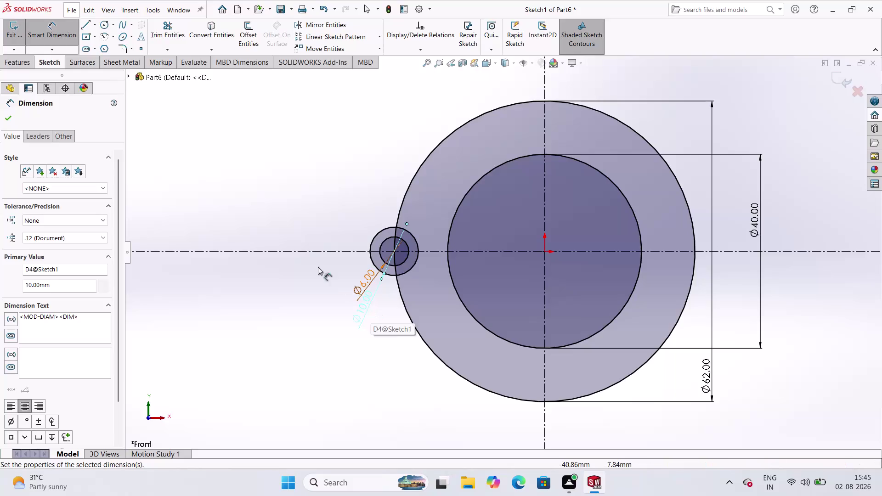
Close the Ø10 dimension and select the Ø10 and Ø6 circles for a sketch pattern.
click(6, 119)
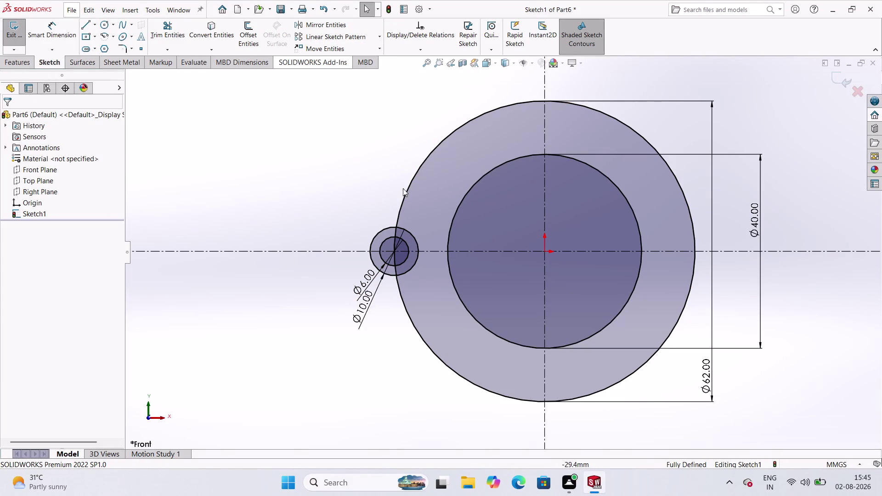
click(382, 230)
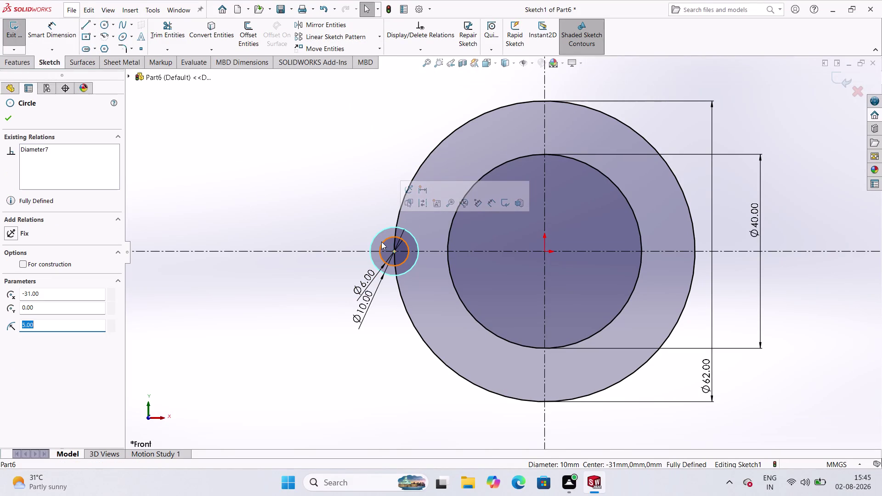
click(381, 242)
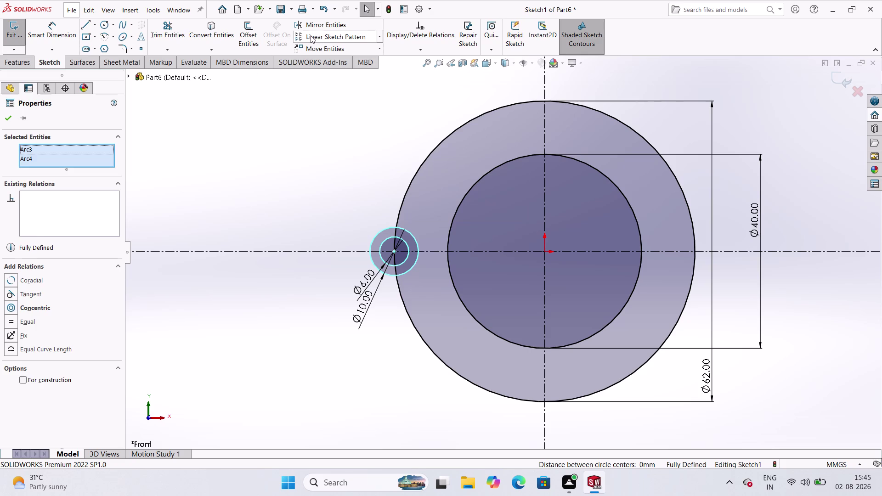
click(318, 34)
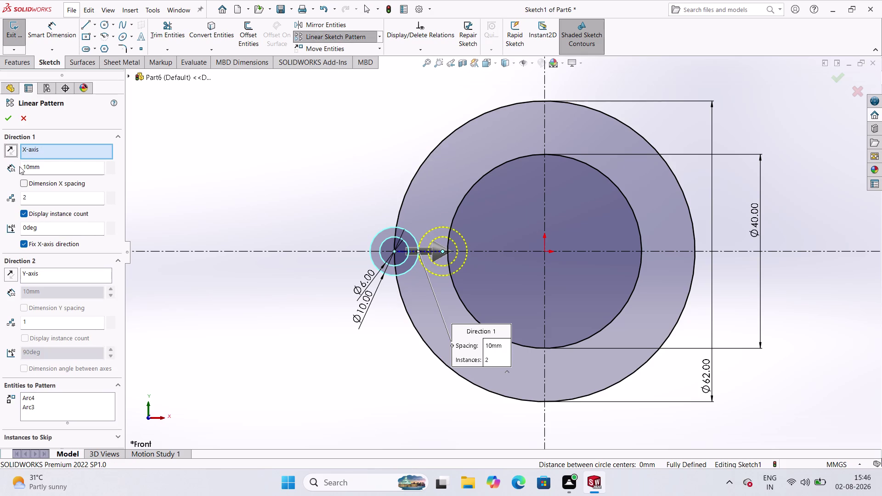
Circular-pattern the Ø10/Ø6 pair into 8 equally spaced instances about the origin.
click(381, 36)
click(357, 64)
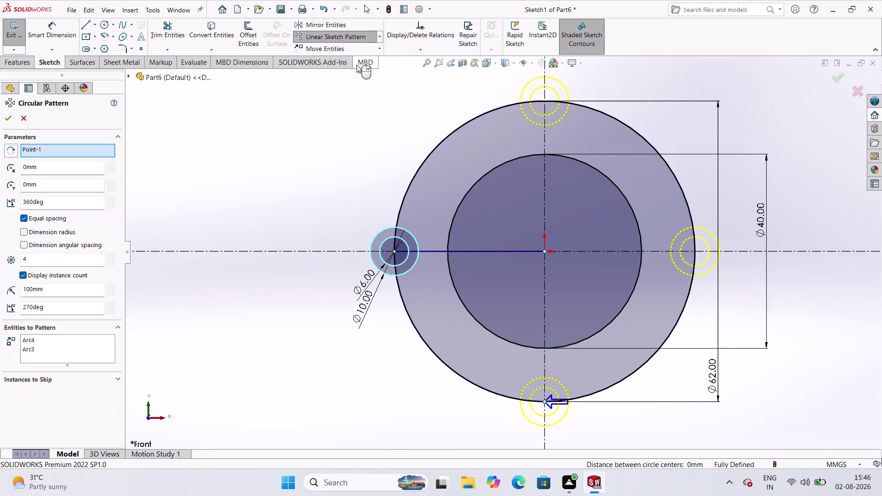
double_click(54, 262)
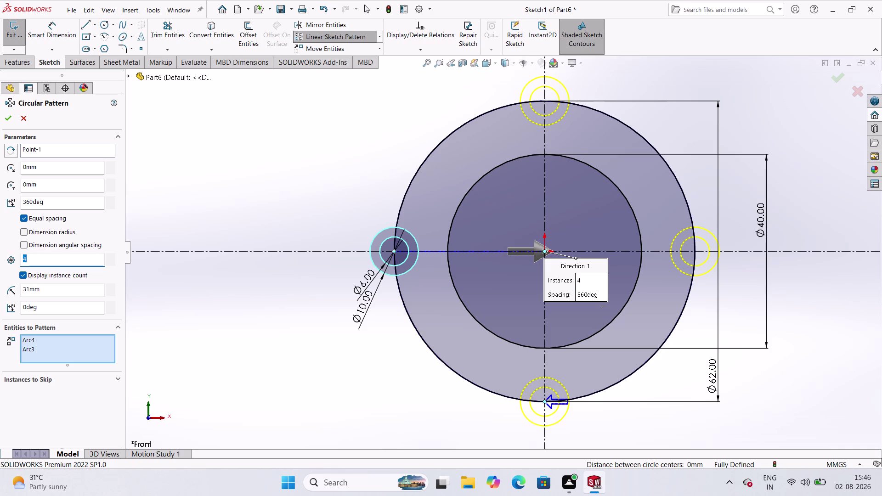
key(8)
click(13, 118)
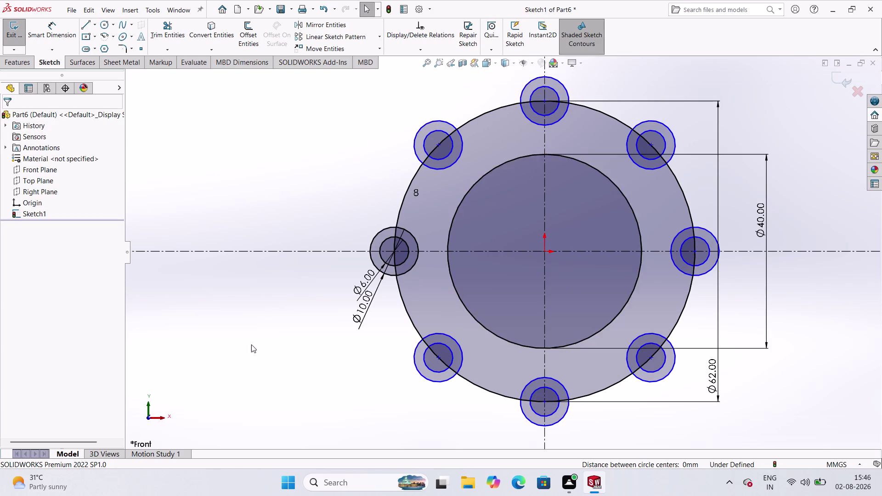
scroll(up, 3)
scroll(down, 3)
scroll(up, 3)
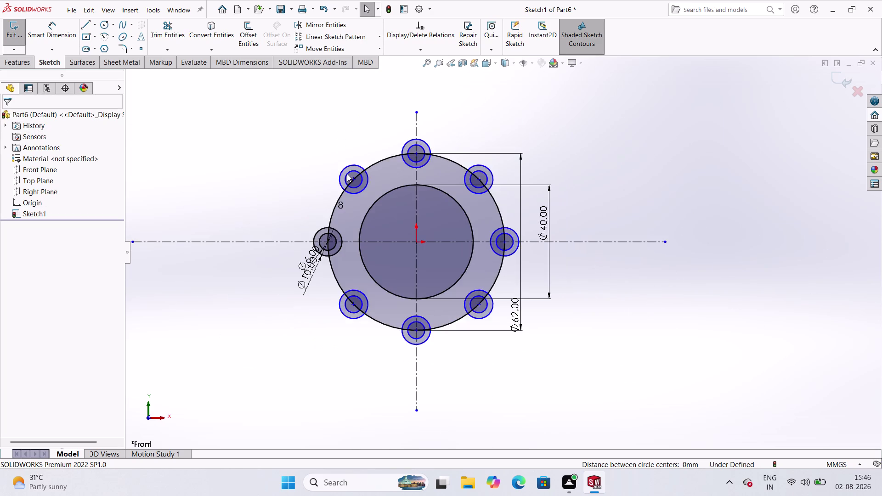
scroll(down, 3)
scroll(up, 3)
scroll(down, 3)
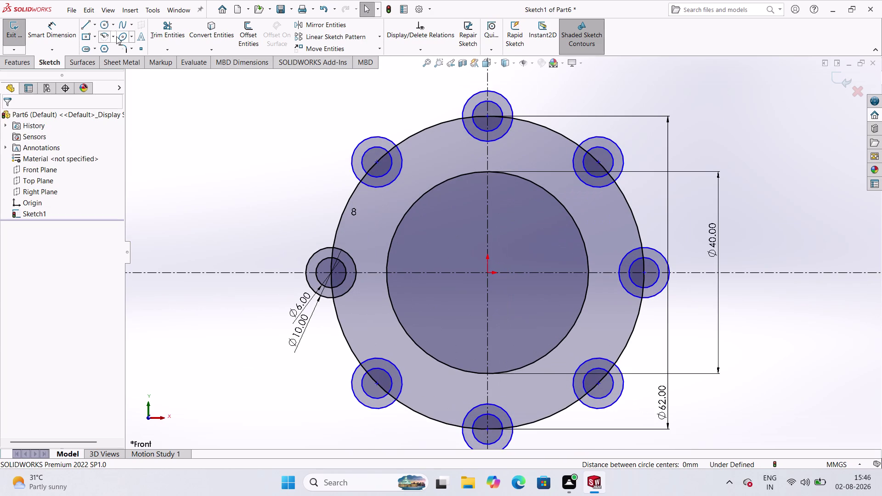
double_click(170, 27)
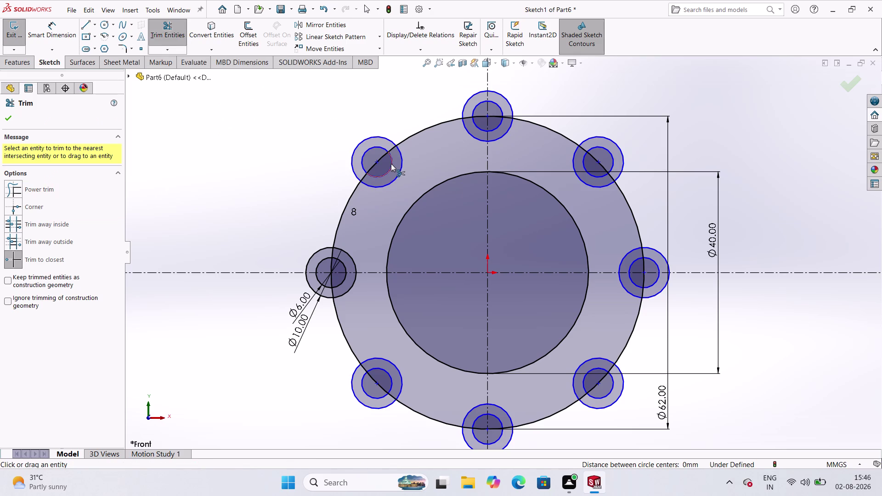
Undo a mistaken trim, then trim the overlapping arcs to merge the top lug.
click(390, 167)
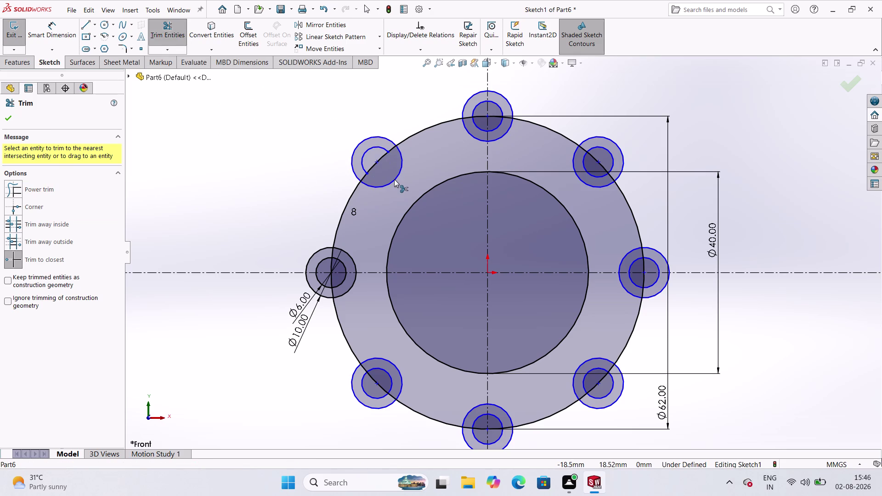
key(ctrl+z)
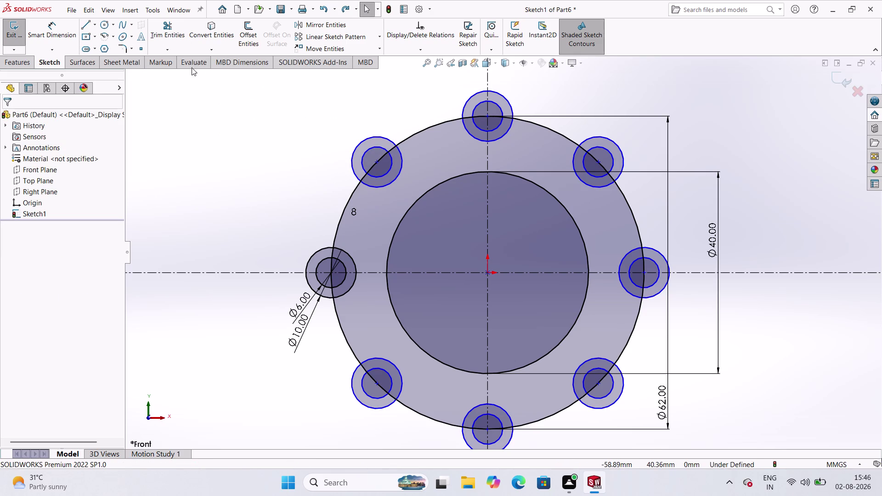
click(170, 34)
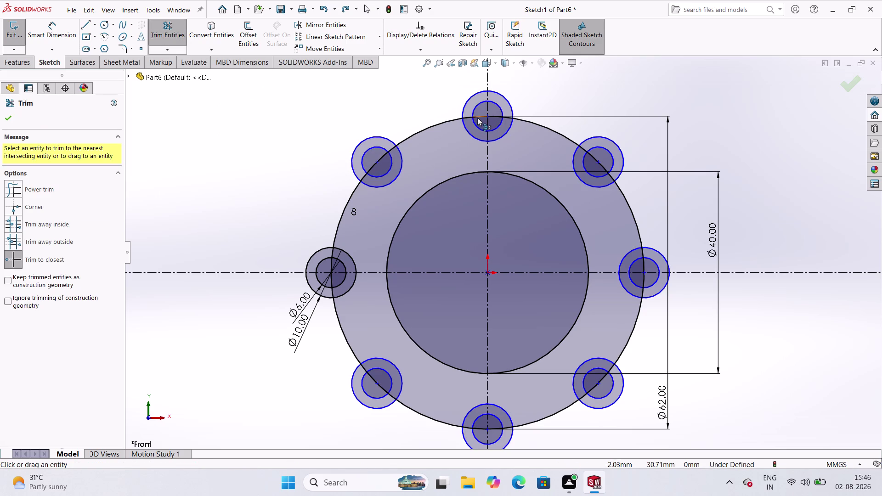
click(477, 118)
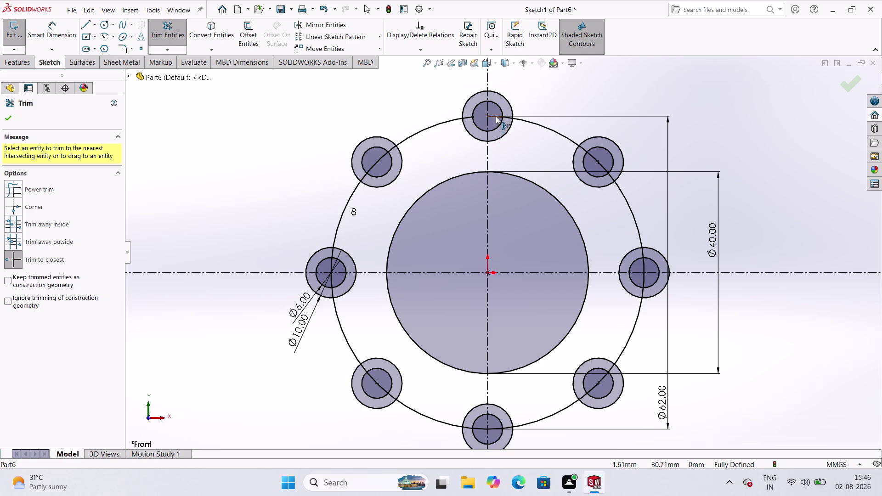
click(495, 116)
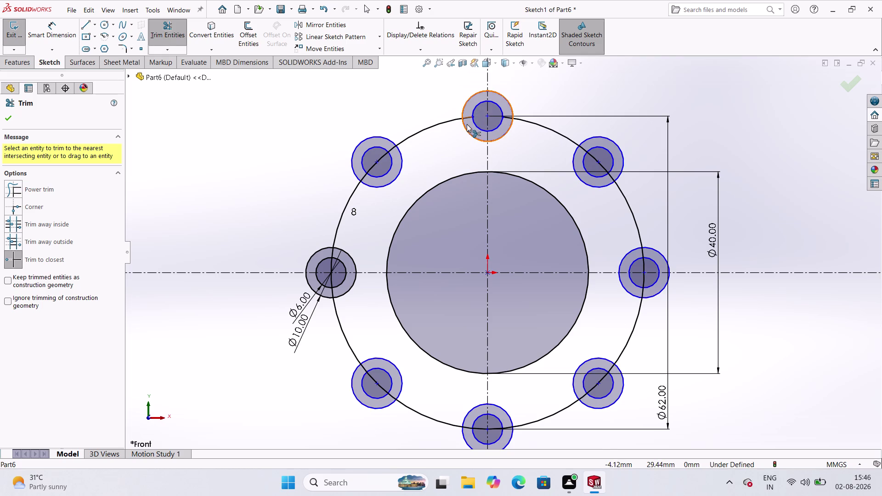
click(467, 116)
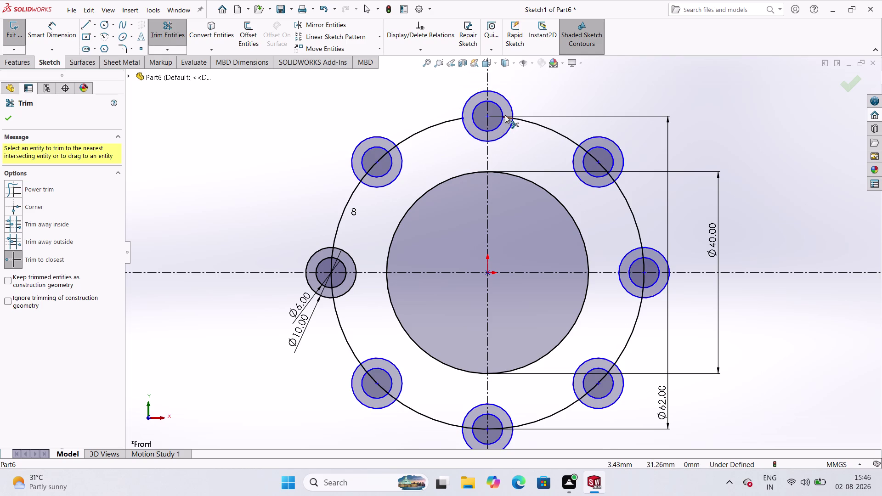
click(507, 117)
click(495, 142)
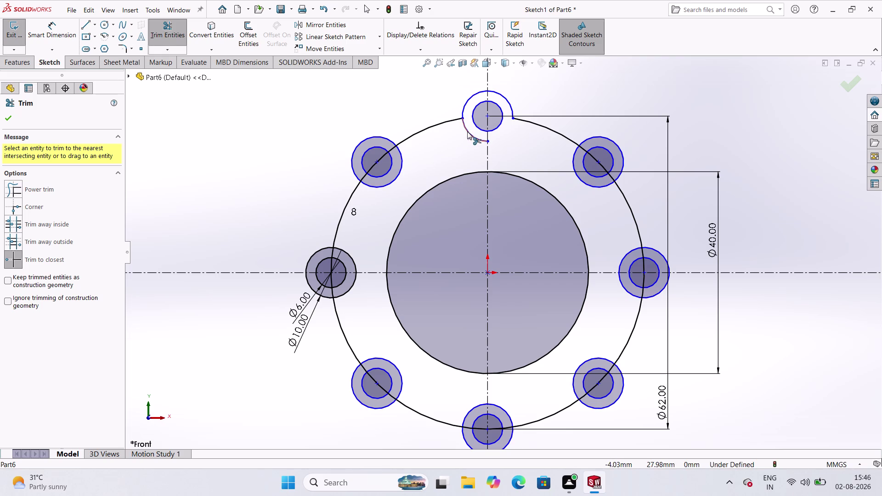
click(467, 131)
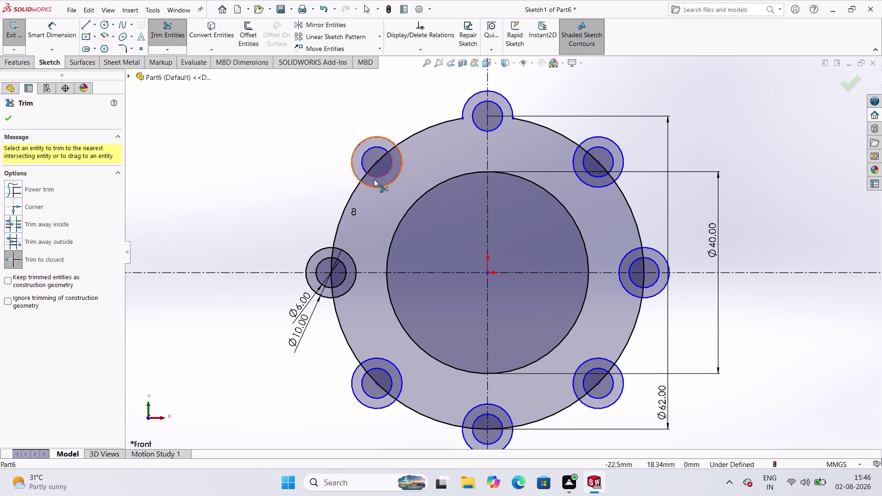
Trim the overlapping arcs to merge the upper-left lug into the Ø62 outline.
click(373, 168)
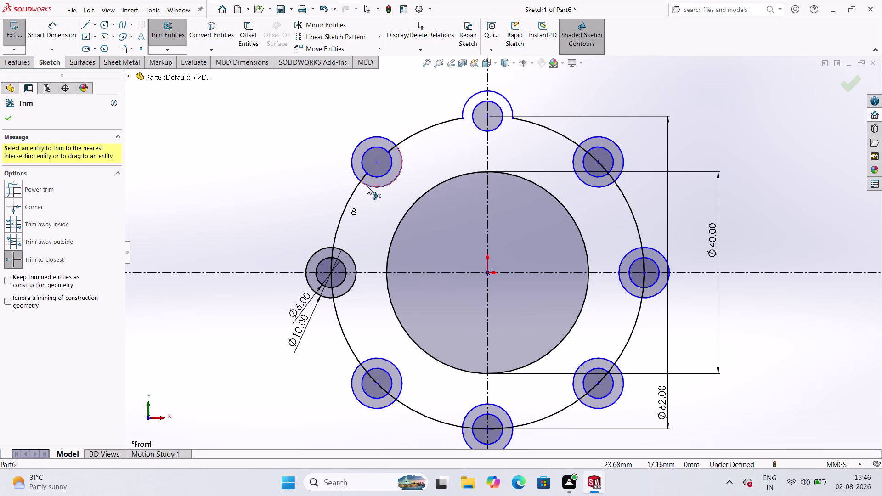
click(364, 181)
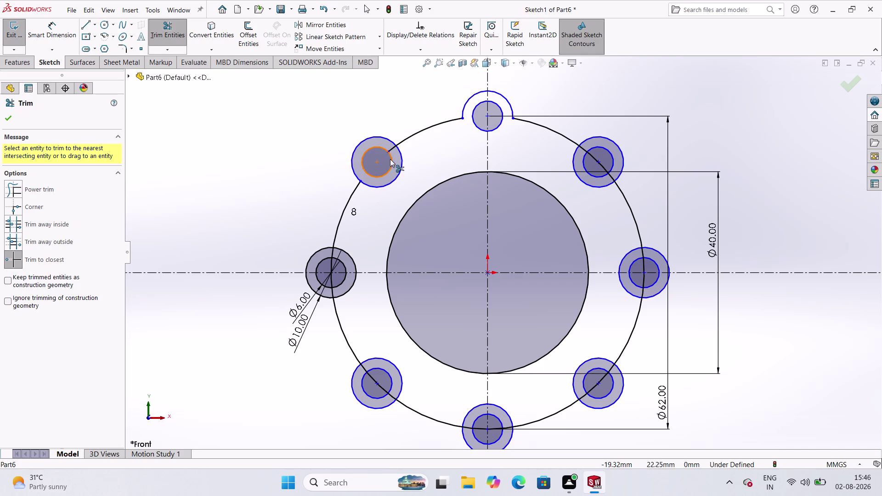
click(393, 145)
click(403, 170)
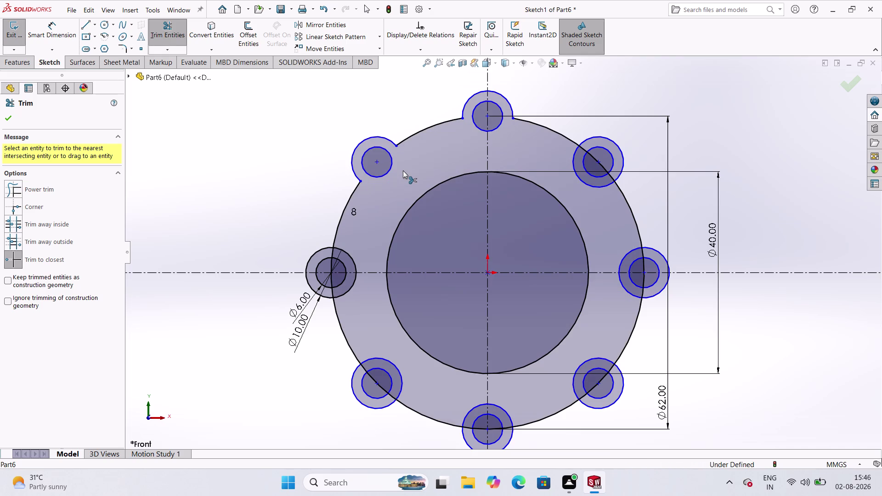
Trim the overlapping arcs to merge the left lug into the Ø62 outline.
click(332, 252)
click(333, 264)
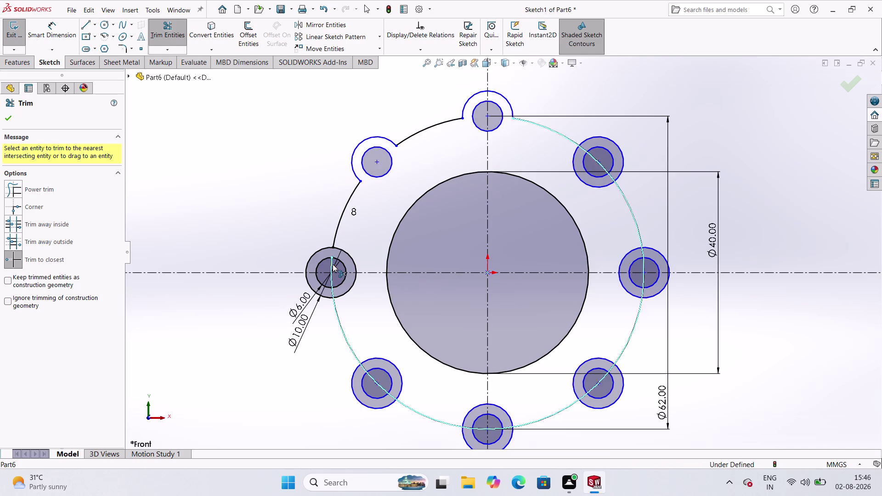
click(334, 281)
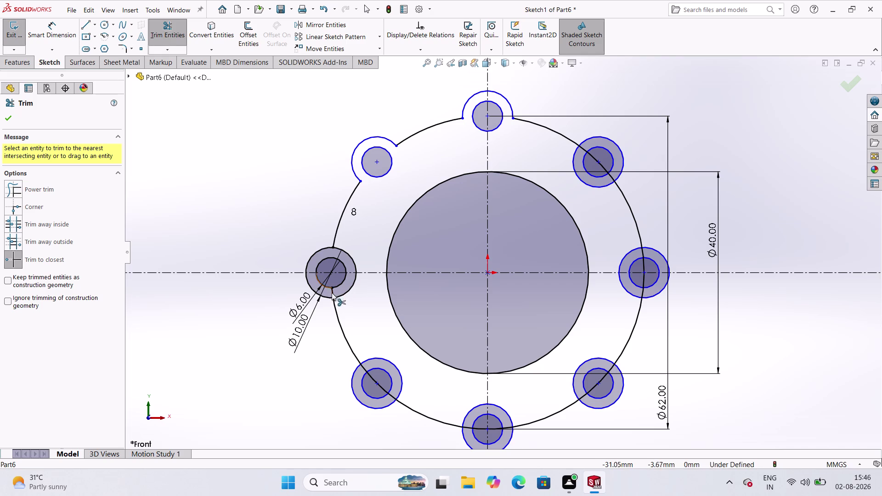
click(333, 291)
click(351, 288)
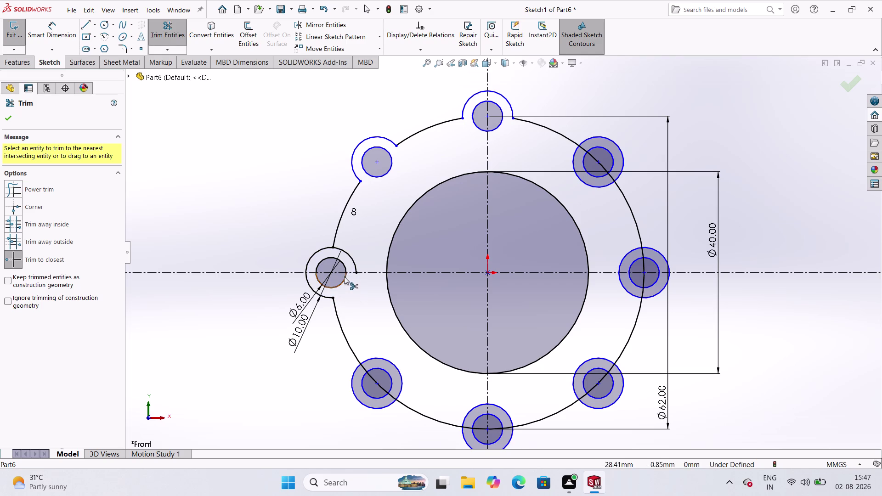
click(352, 261)
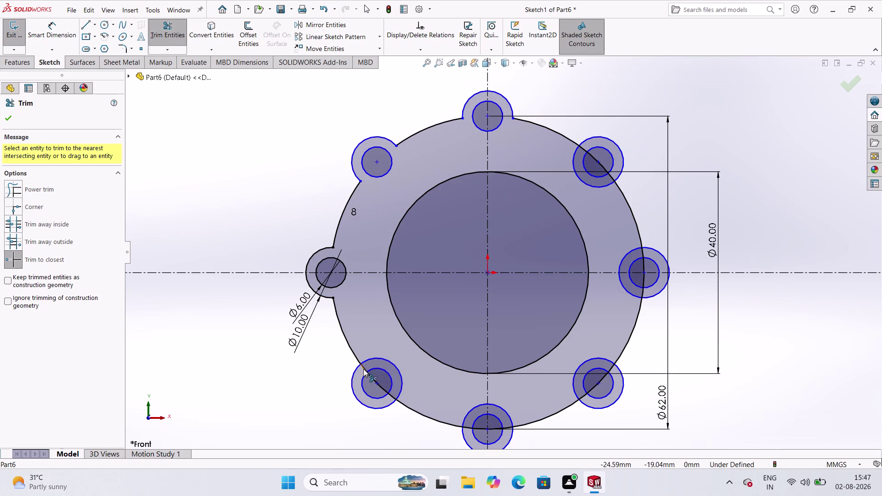
click(369, 376)
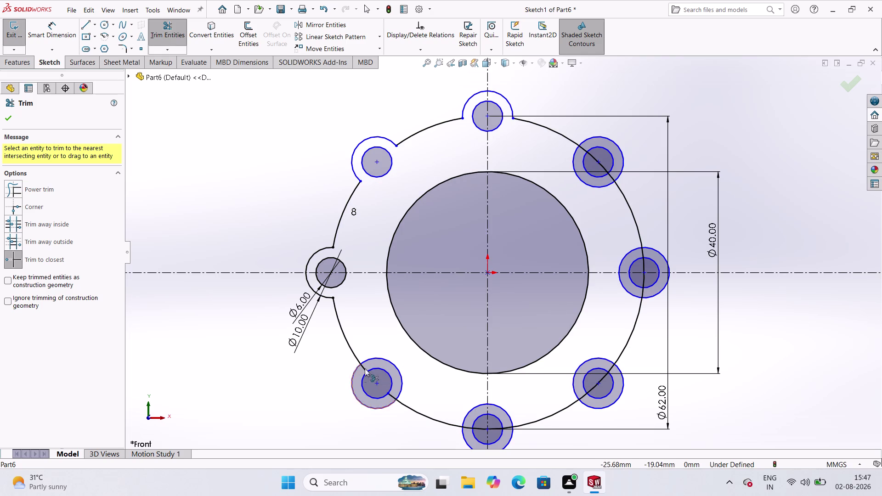
scroll(down, 3)
scroll(up, 3)
scroll(down, 3)
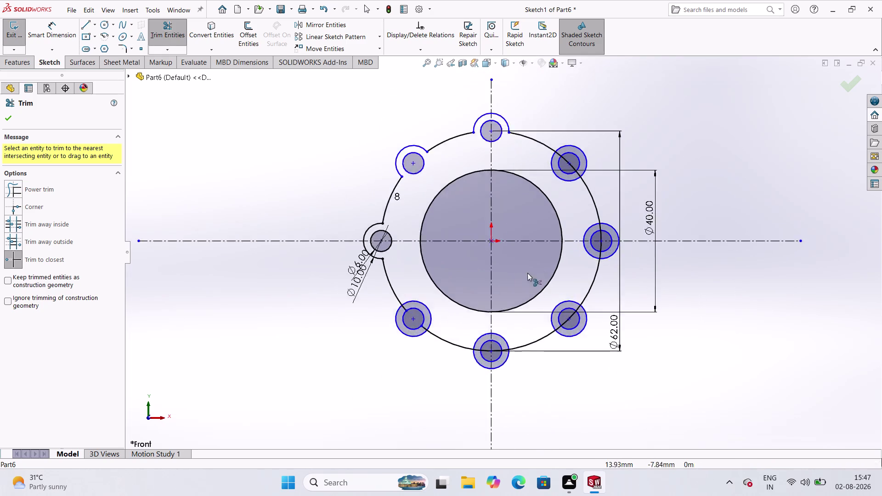
Trim the overlapping arcs to merge the lower-left lug into the outline.
scroll(down, 3)
scroll(down, 3)
click(323, 337)
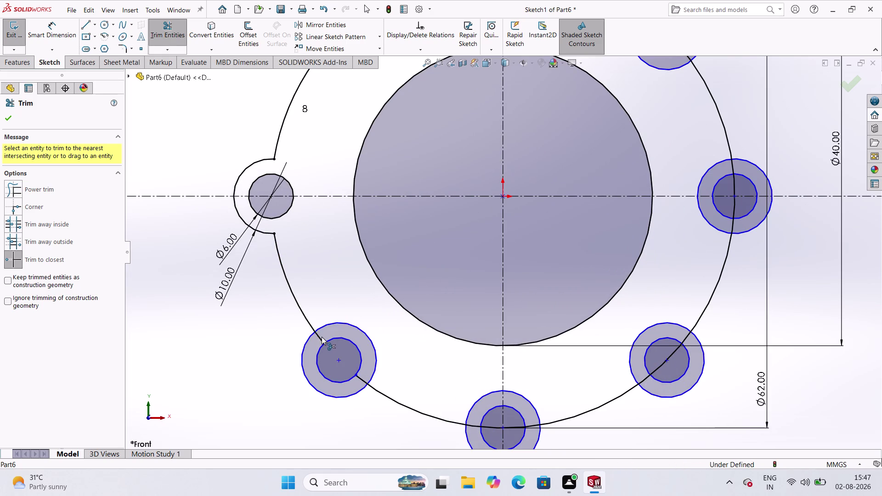
click(318, 338)
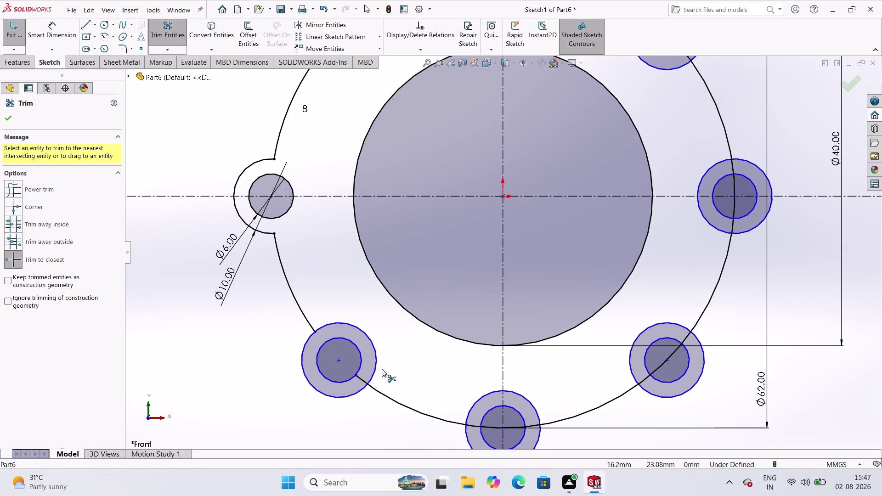
click(361, 379)
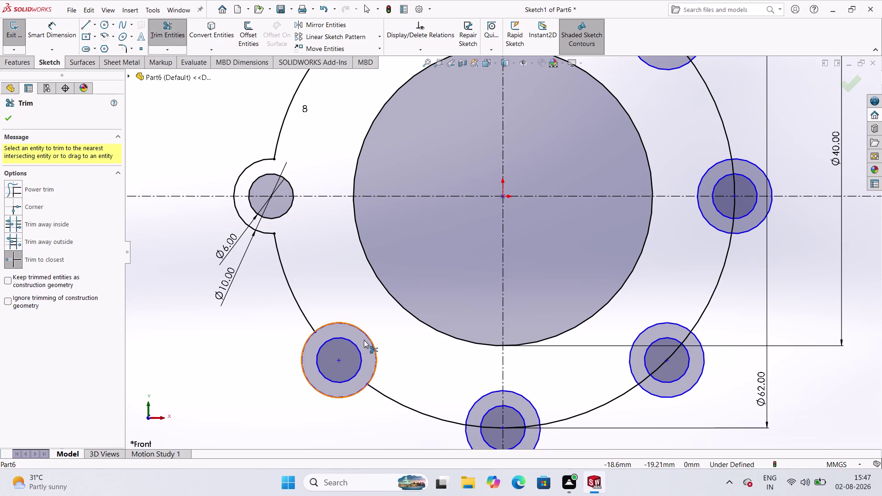
click(363, 330)
scroll(up, 3)
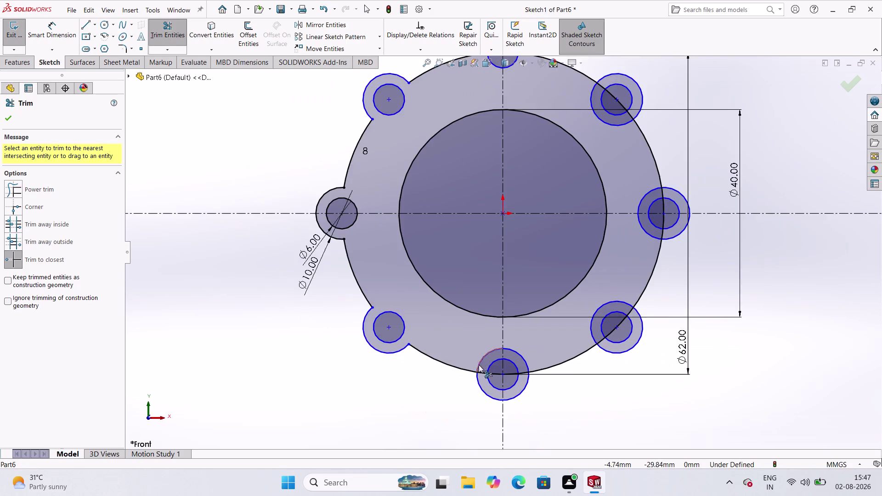
scroll(down, 3)
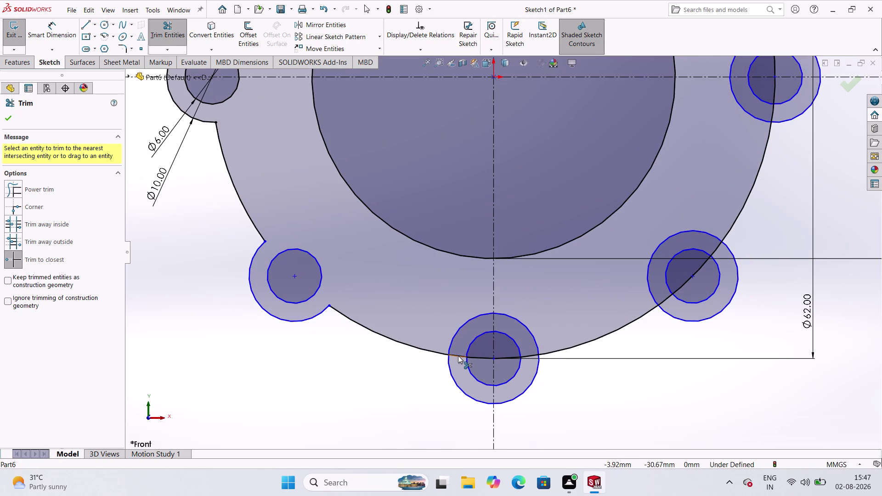
Trim the overlapping arcs to merge the bottom lug into the outline.
click(458, 356)
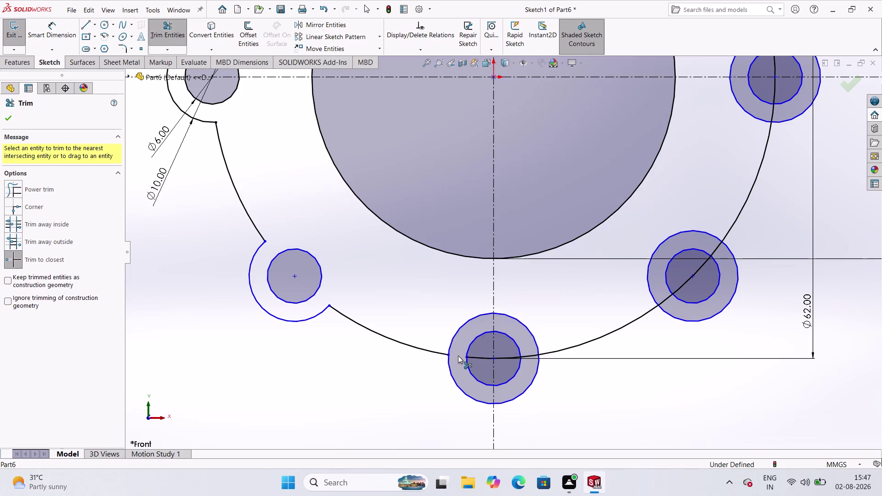
click(535, 355)
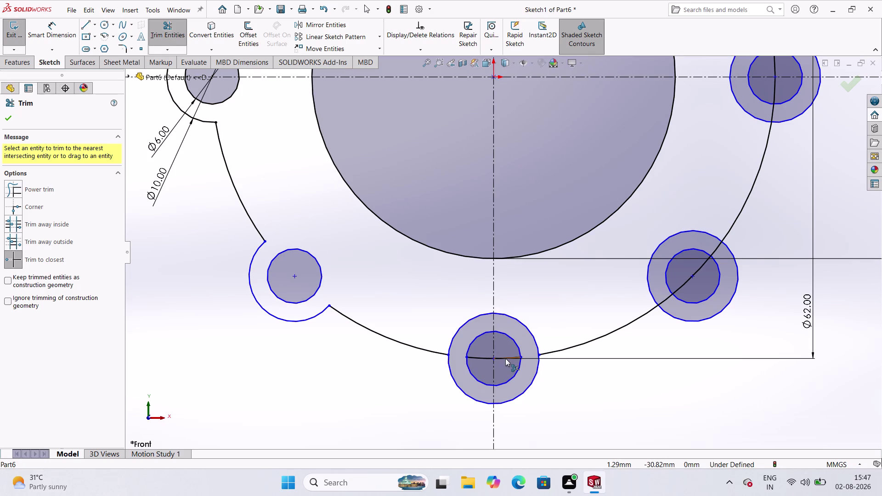
click(506, 359)
click(487, 359)
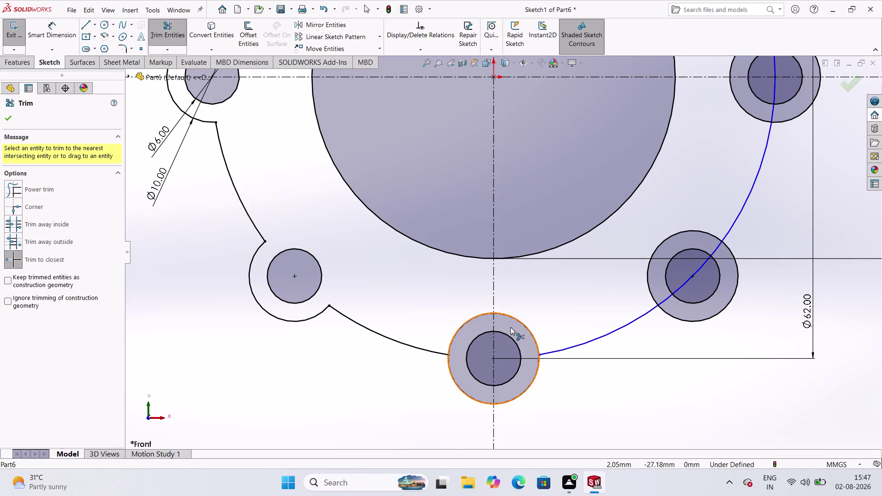
click(509, 317)
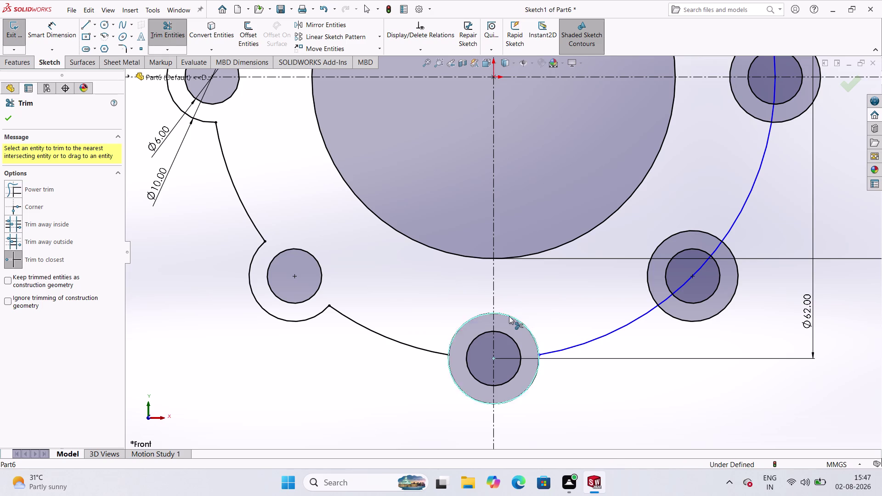
Trim the overlapping arcs to merge the bottom-right lug into the outline.
click(464, 324)
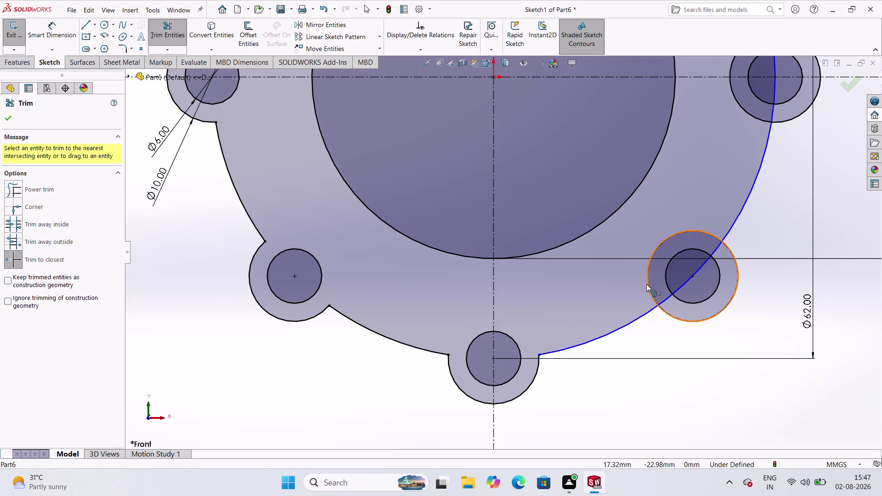
click(665, 302)
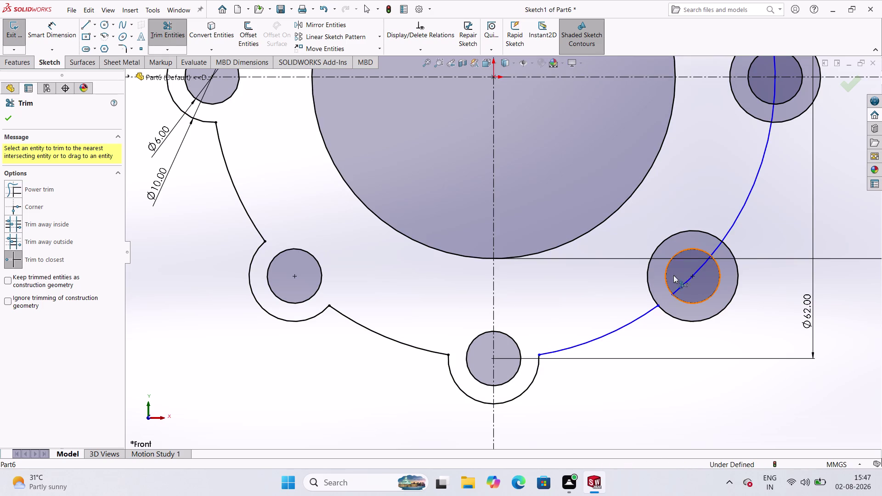
click(714, 254)
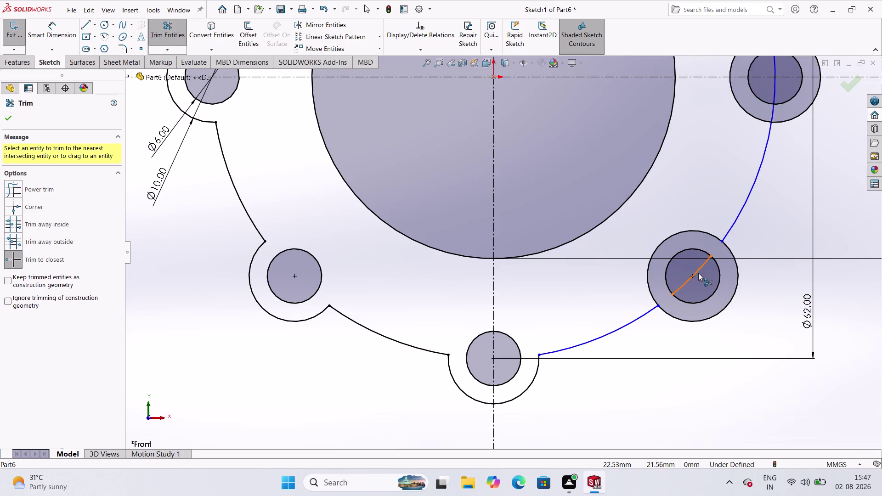
click(699, 273)
click(663, 243)
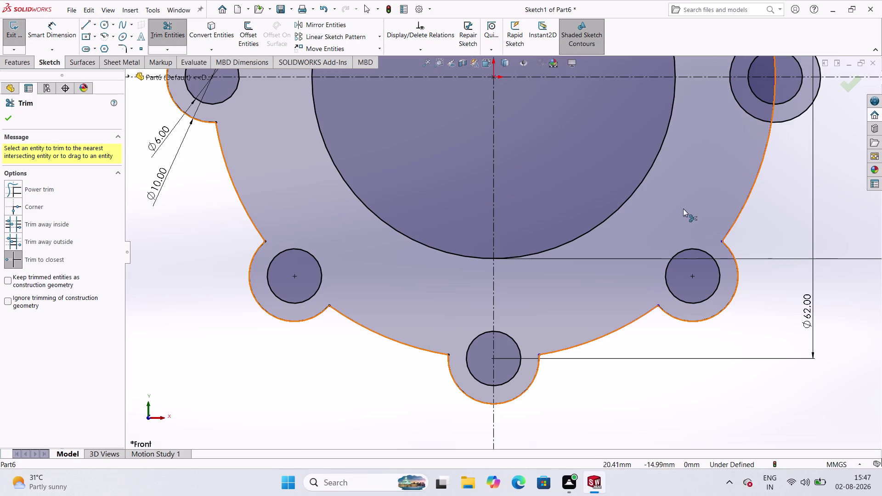
scroll(up, 3)
scroll(down, 3)
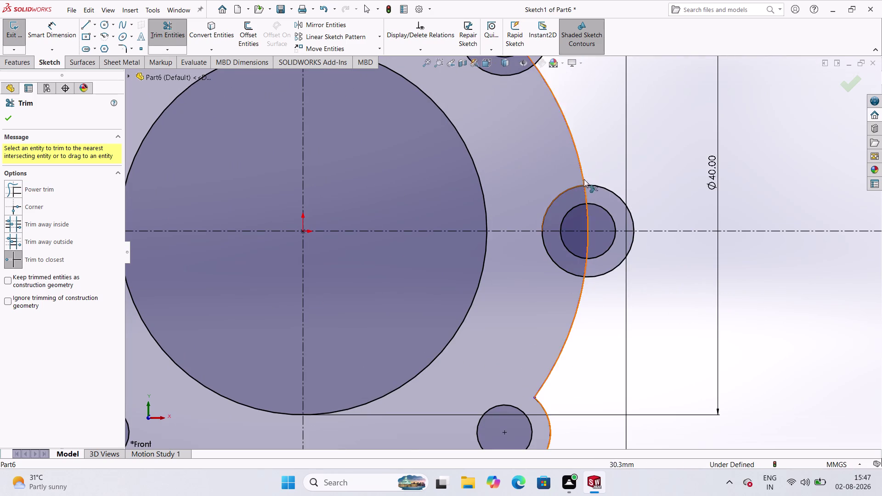
Trim the arcs around the right lug and its bolt hole to merge it.
click(588, 194)
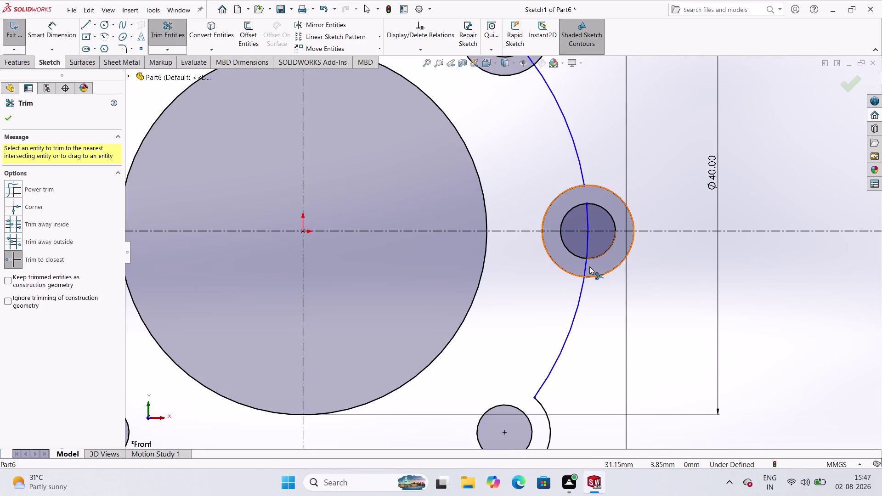
click(585, 264)
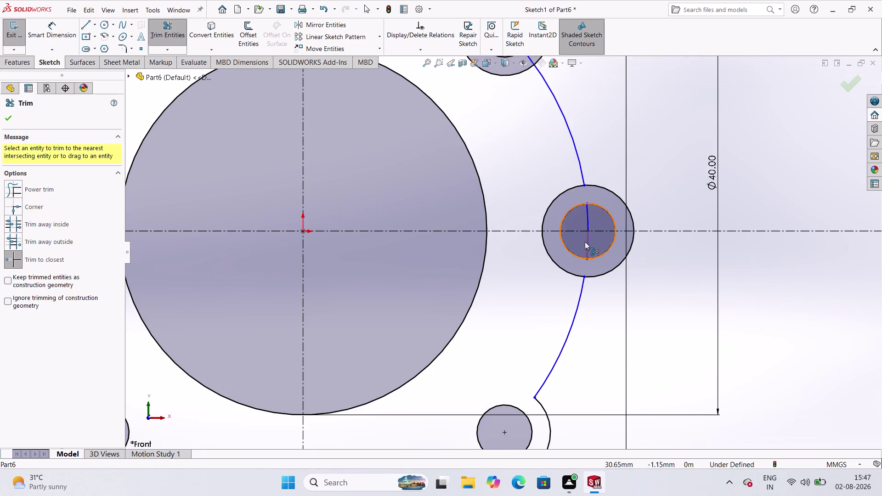
click(585, 242)
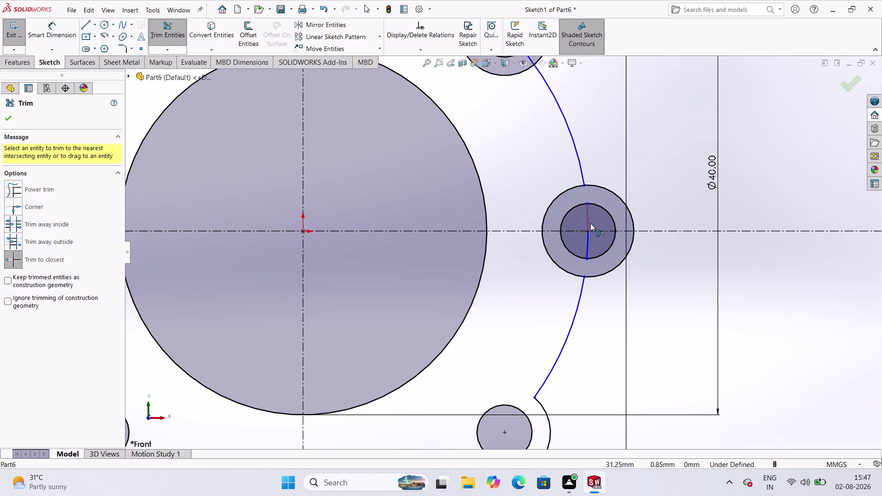
click(590, 223)
click(589, 235)
click(546, 248)
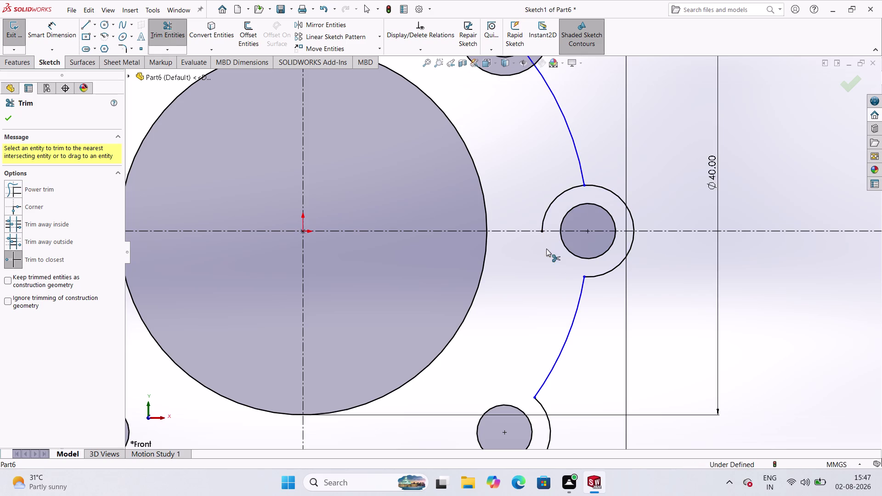
click(552, 200)
scroll(up, 3)
scroll(down, 3)
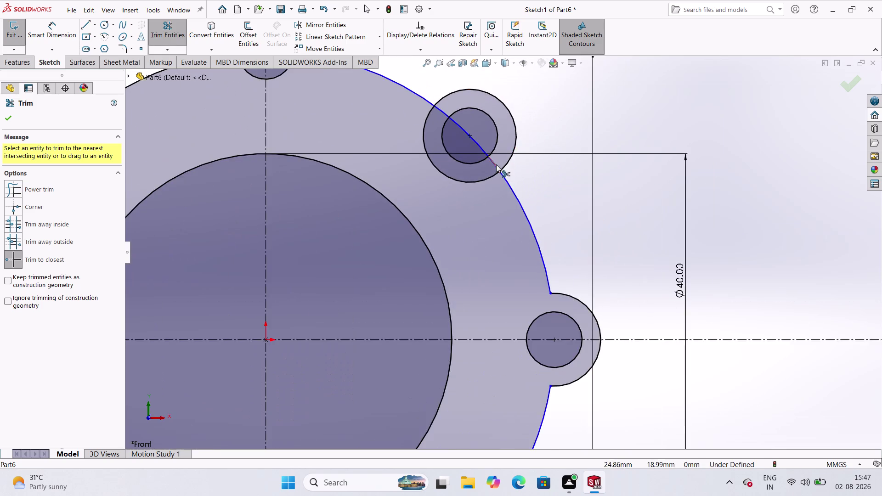
scroll(up, 3)
scroll(up, 3)
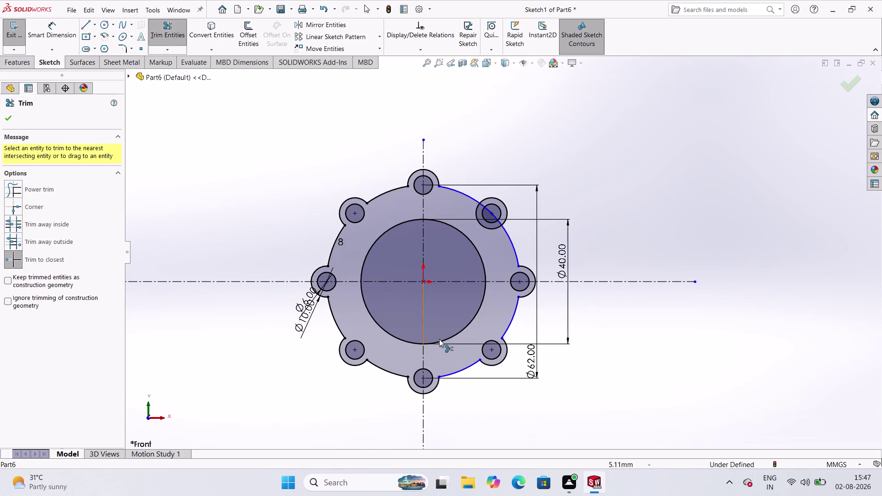
scroll(down, 3)
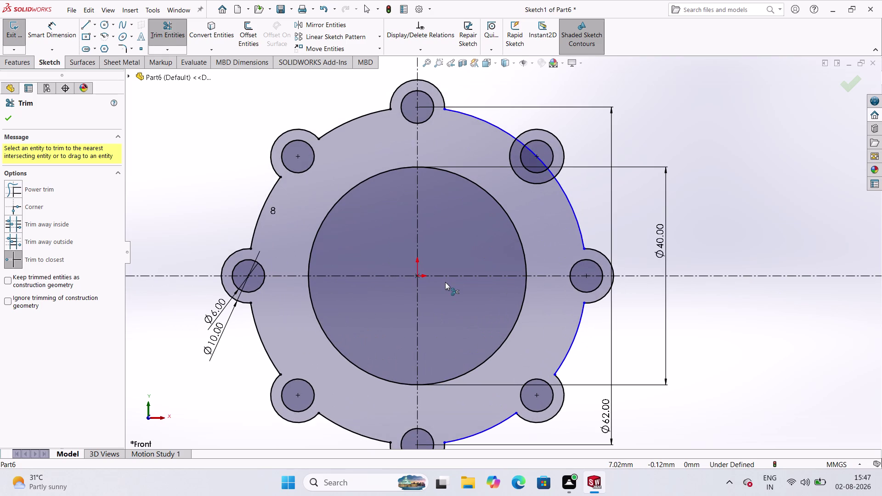
scroll(up, 3)
scroll(down, 3)
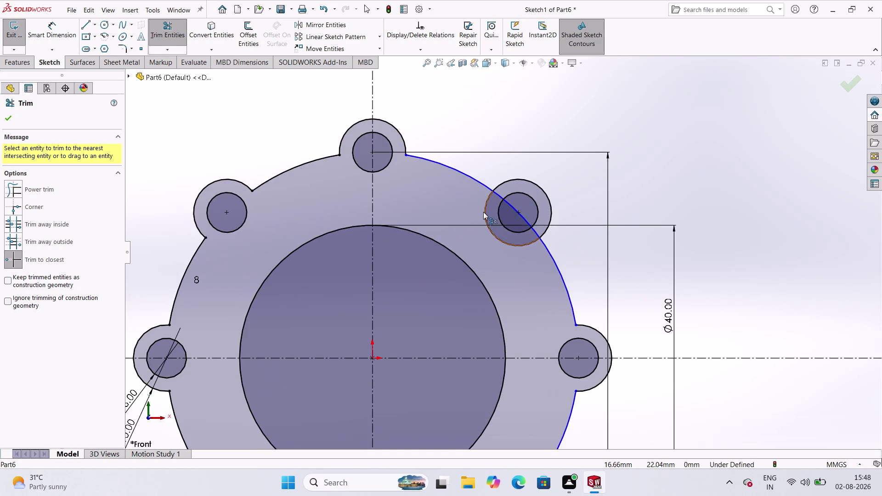
Trim the overlapping arcs to merge the upper-right lug into the outline.
click(521, 214)
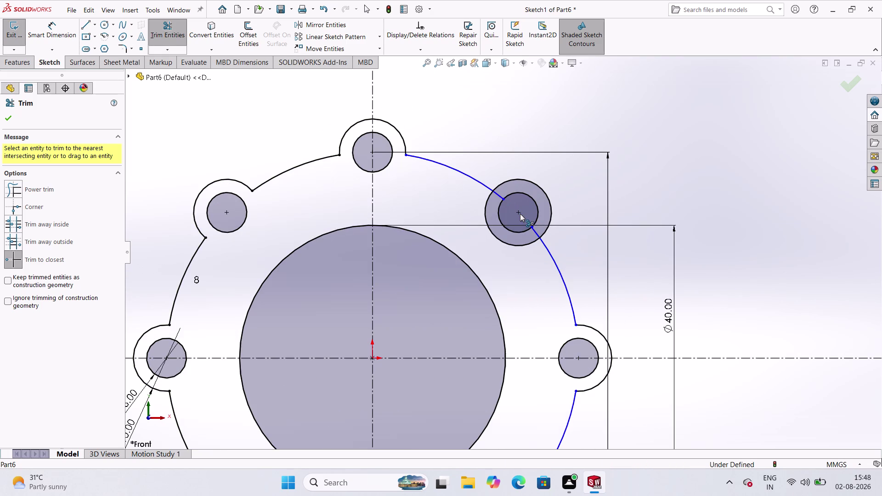
click(496, 193)
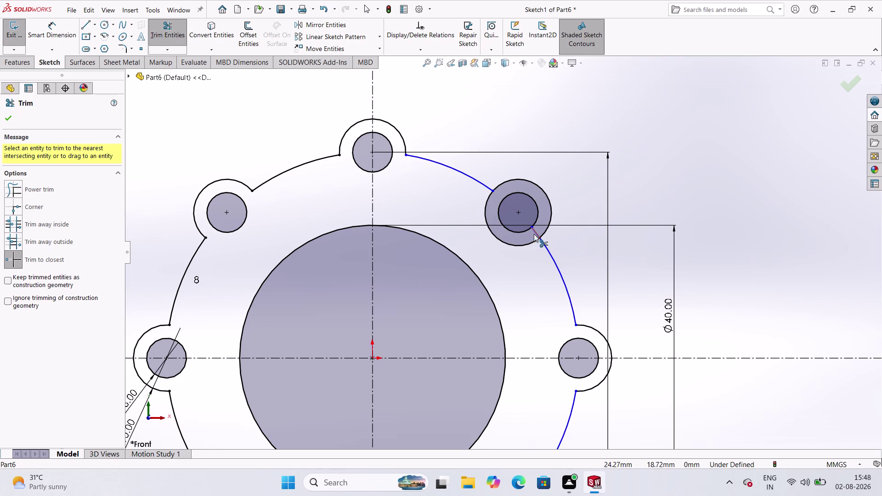
click(534, 232)
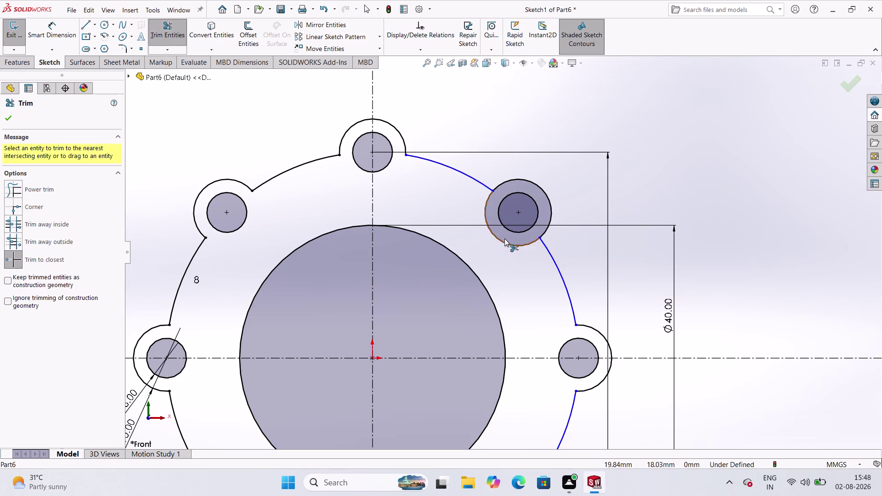
click(504, 239)
click(500, 240)
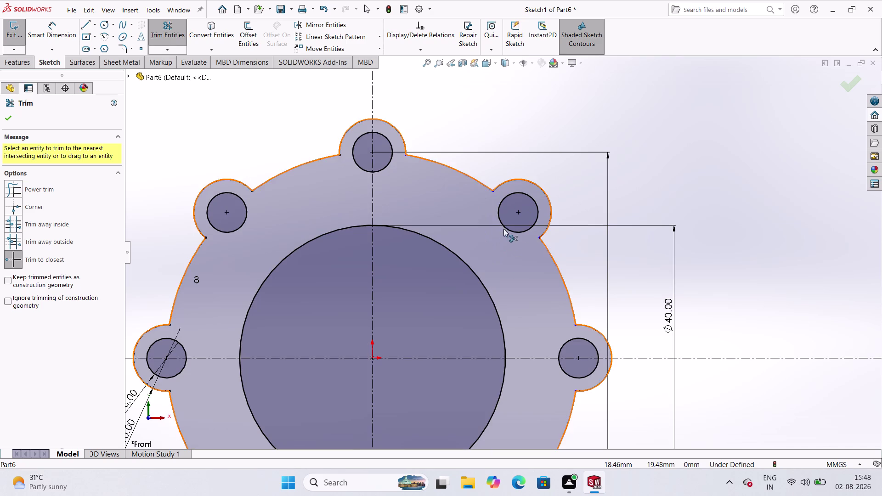
scroll(up, 3)
scroll(up, 3)
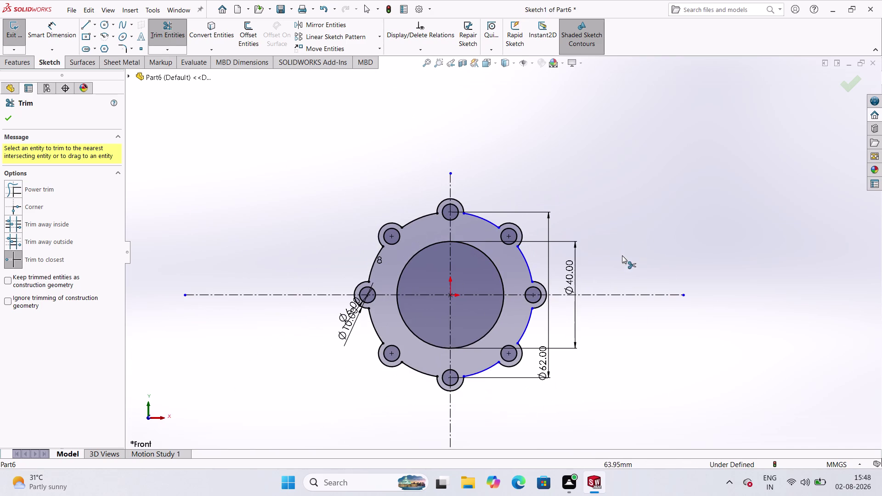
End trimming, exit the flange sketch, and preview a 10 mm mid-plane Extruded Boss.
click(637, 230)
scroll(down, 3)
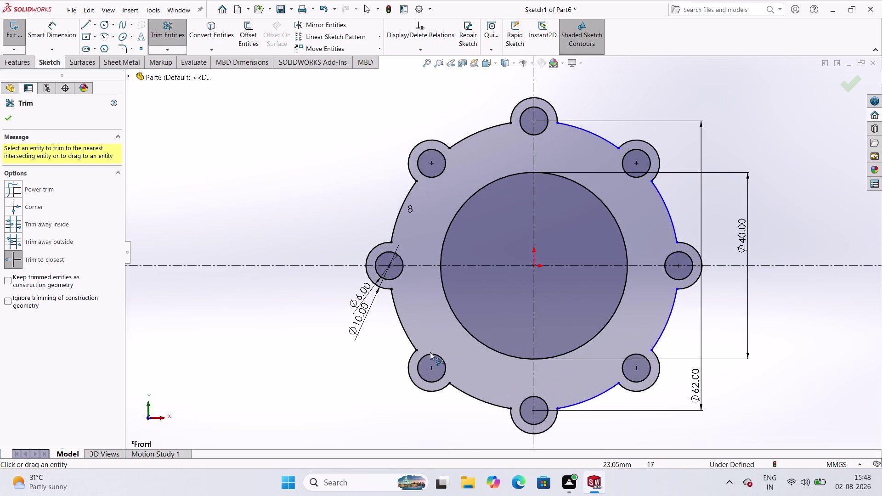
scroll(up, 3)
scroll(down, 3)
scroll(up, 3)
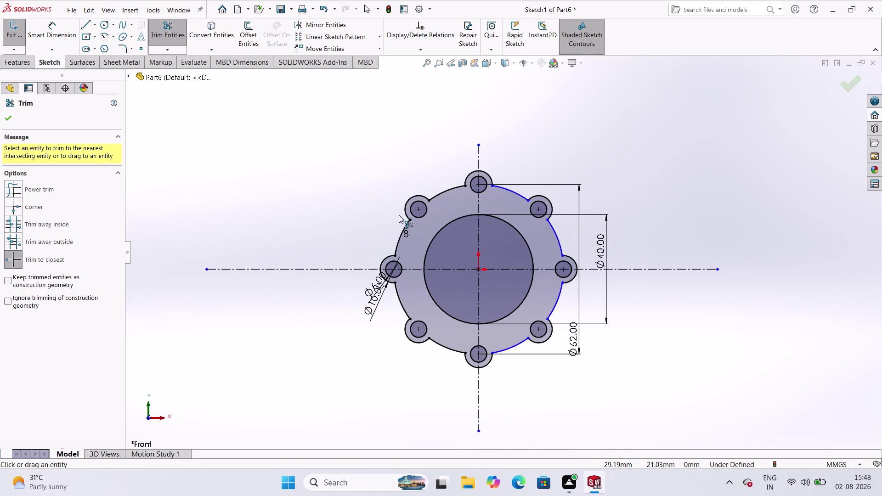
click(163, 36)
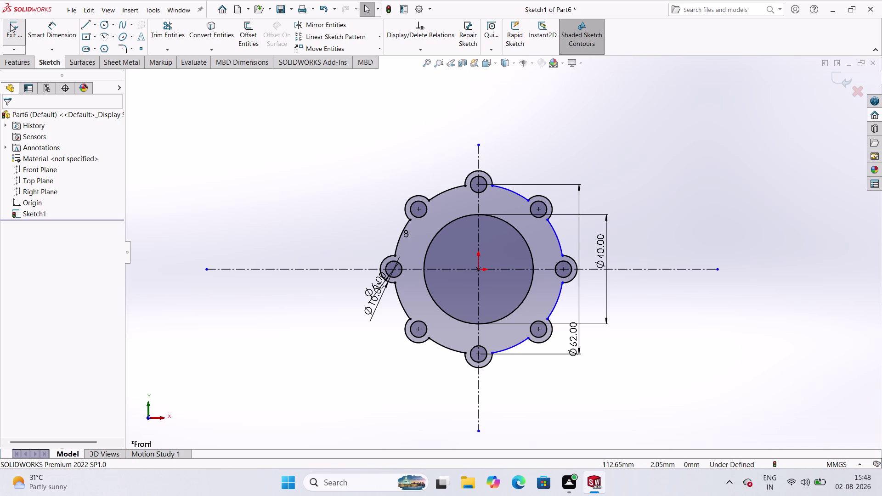
click(10, 24)
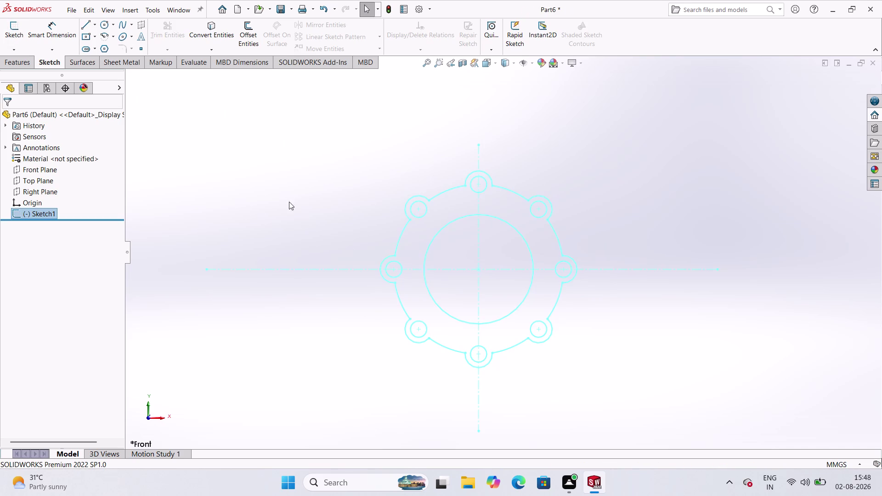
click(14, 68)
click(11, 31)
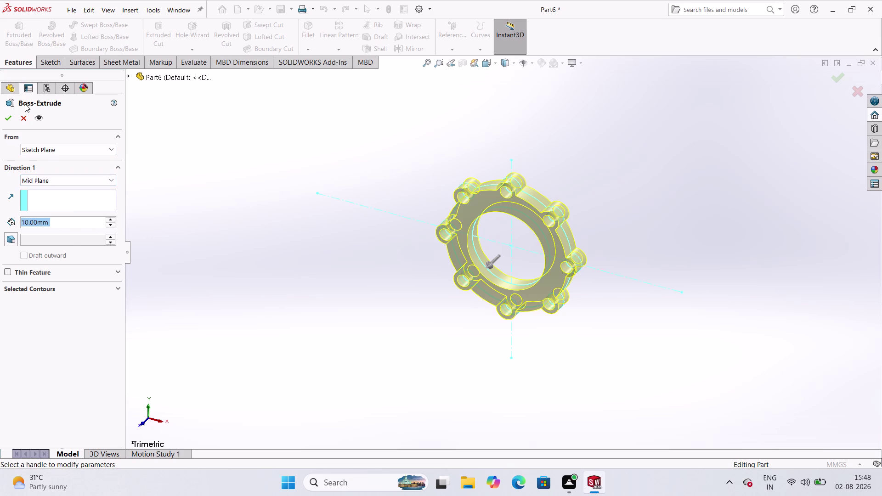
Cancel the Boss-Extrude and reopen Sketch1 with Edit Sketch from the FeatureManager tree.
click(23, 116)
click(47, 63)
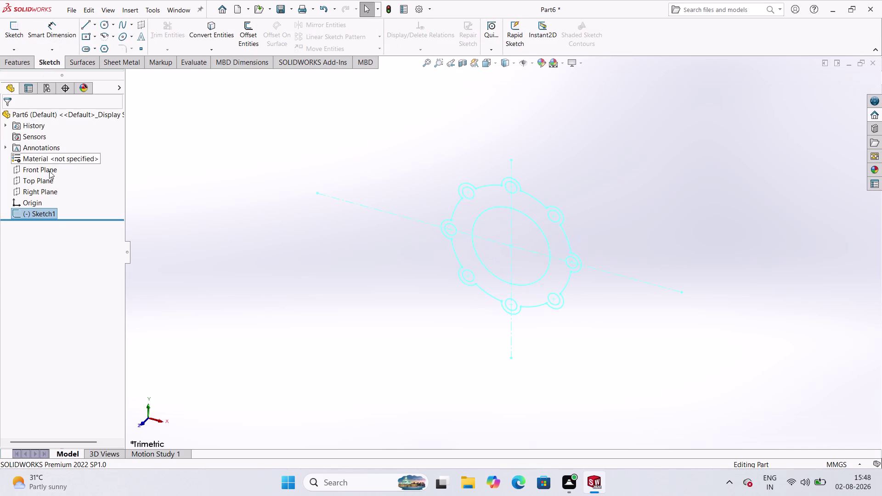
click(45, 213)
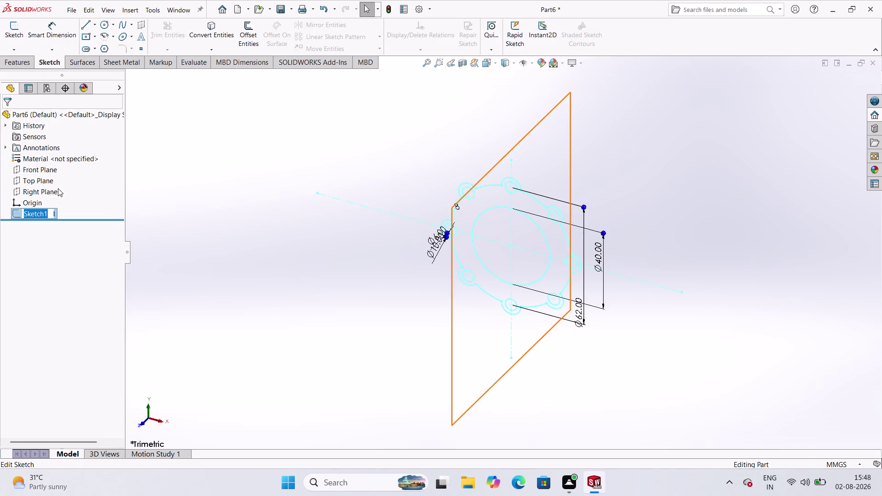
click(46, 212)
double_click(52, 211)
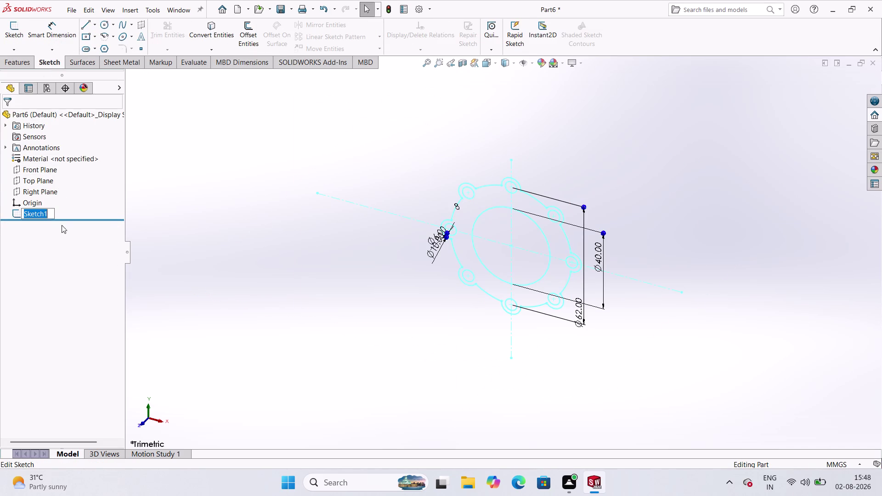
click(74, 241)
click(48, 214)
click(49, 191)
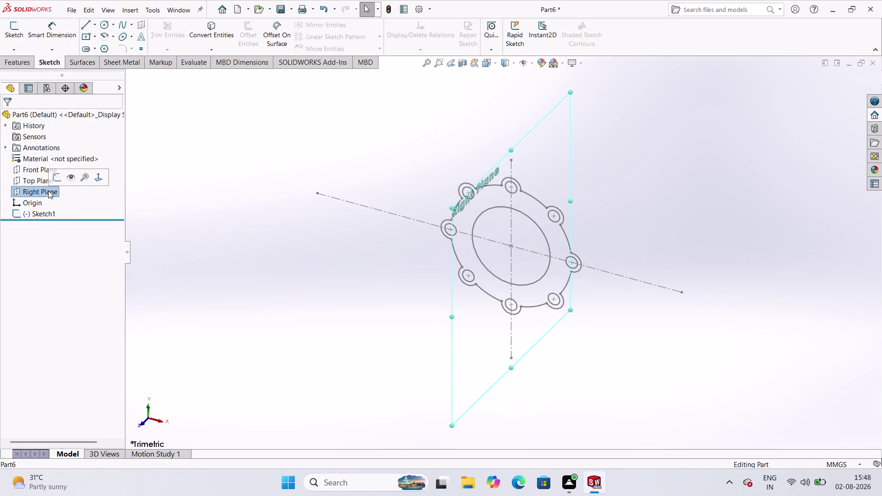
click(86, 257)
click(47, 212)
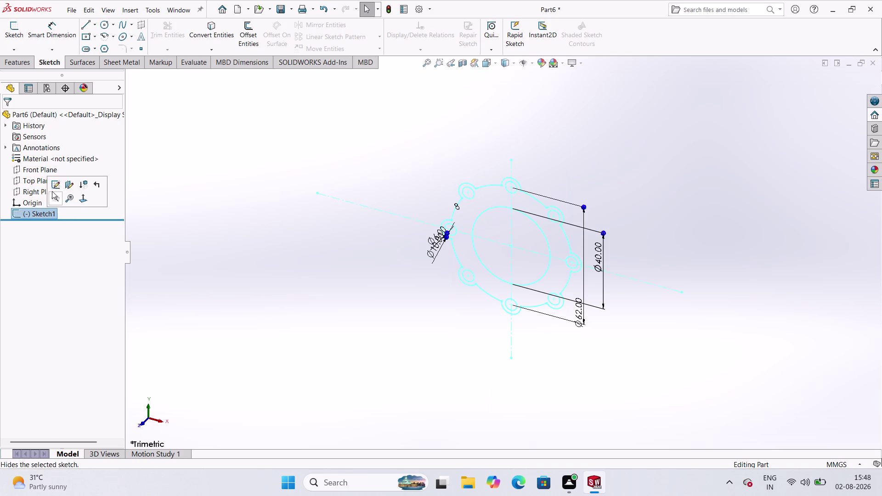
click(52, 186)
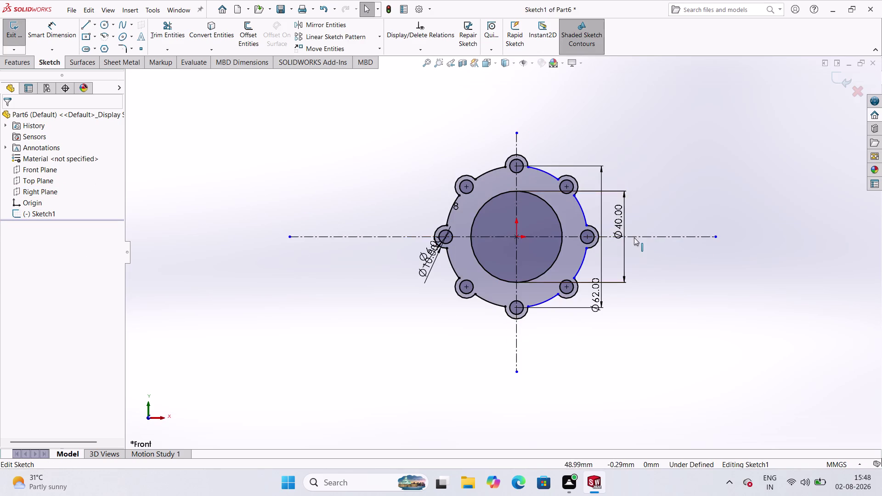
Zoom and pan the Front view to show the empty space below the flange.
scroll(up, 3)
scroll(down, 3)
scroll(up, 3)
scroll(down, 3)
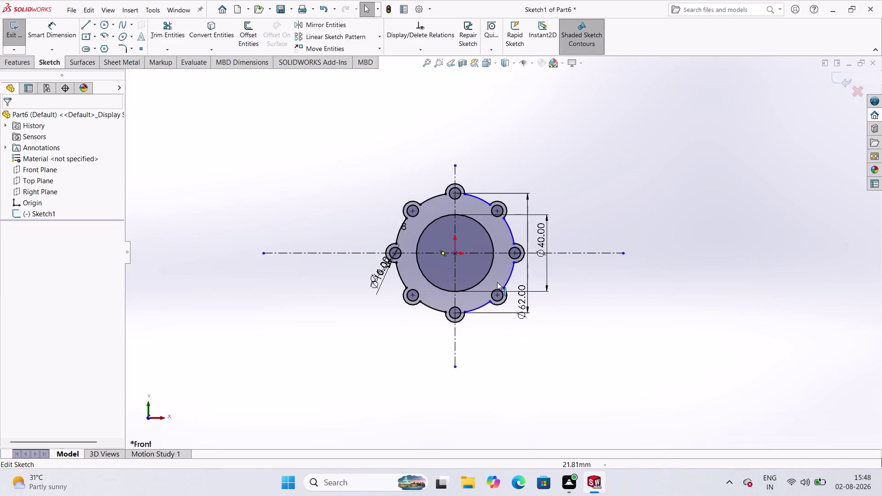
scroll(down, 3)
scroll(up, 3)
scroll(down, 3)
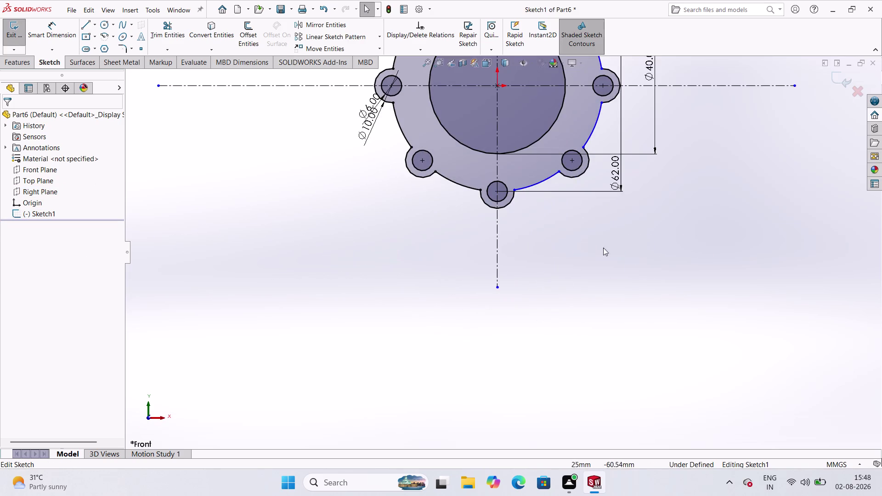
scroll(up, 3)
scroll(down, 3)
scroll(up, 3)
scroll(down, 3)
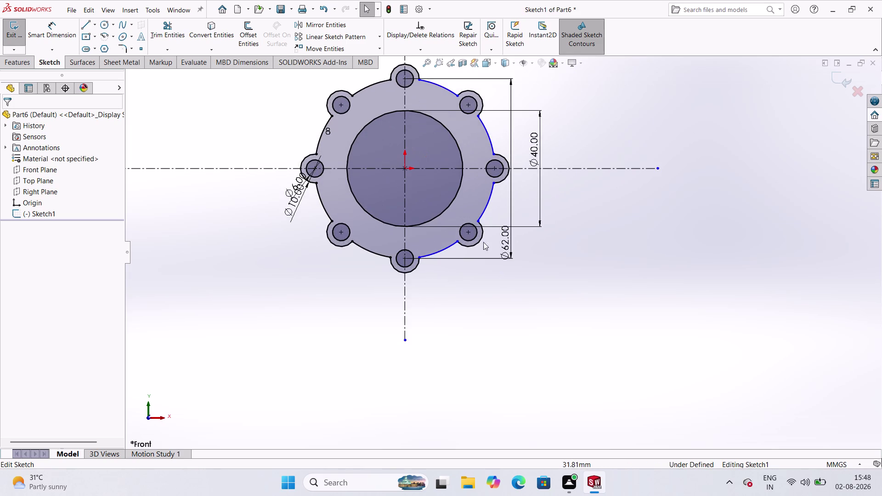
scroll(up, 3)
scroll(down, 3)
scroll(up, 3)
scroll(down, 3)
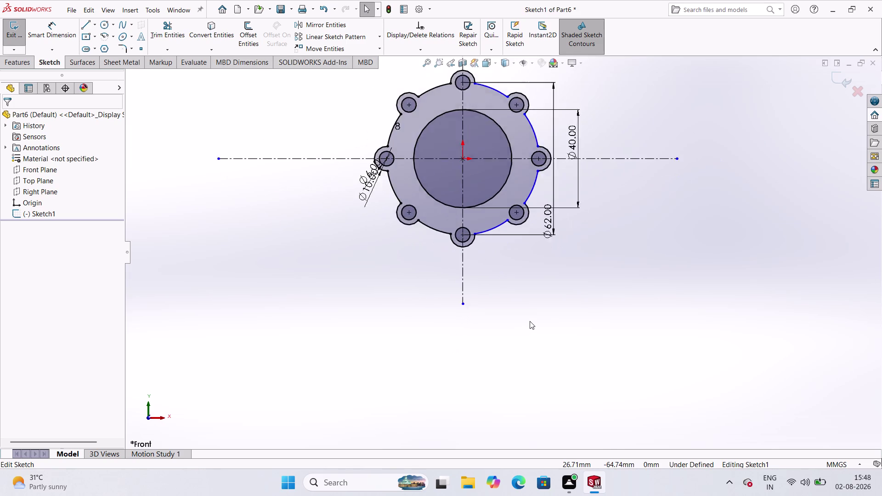
scroll(down, 3)
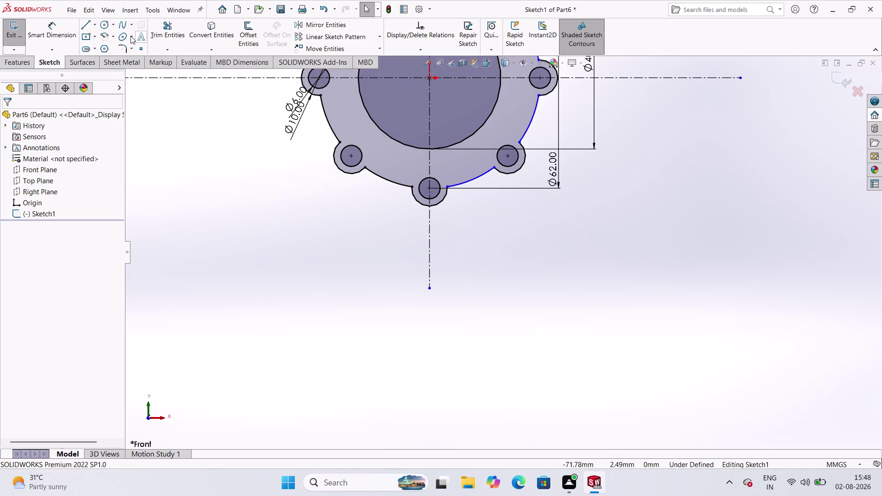
click(102, 22)
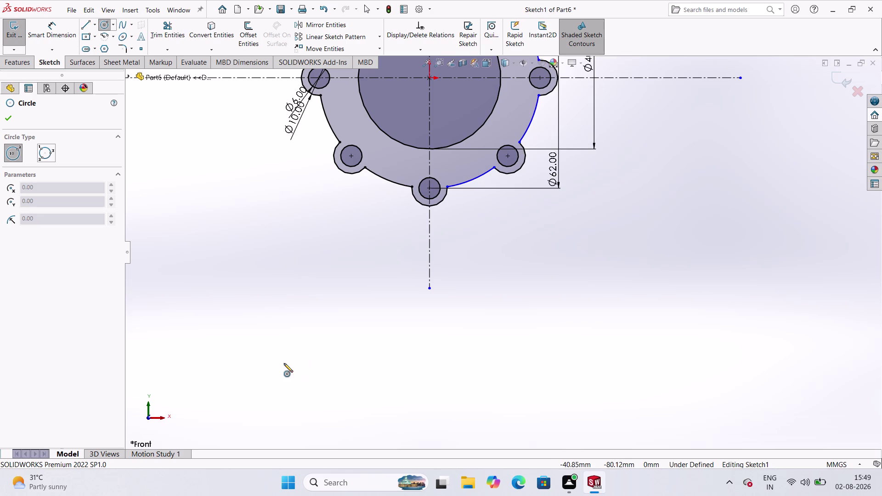
Draw three circles in a row beneath the flange, the middle one largest.
click(283, 365)
click(304, 385)
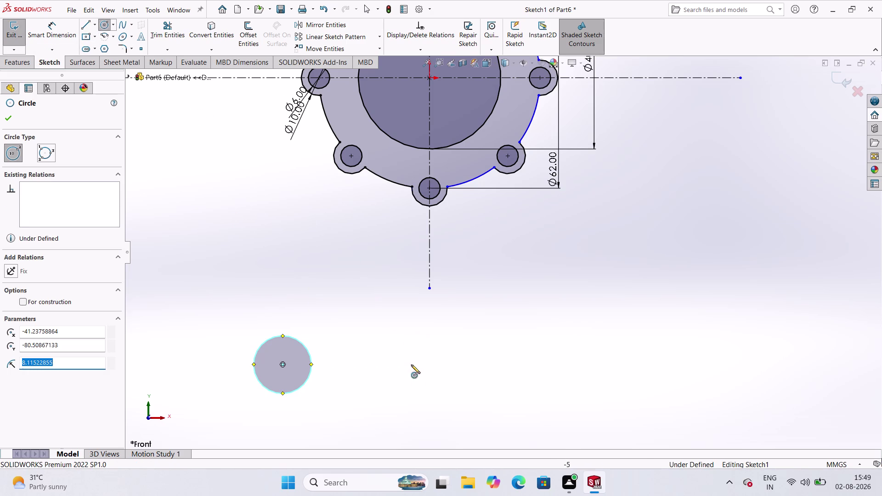
click(430, 400)
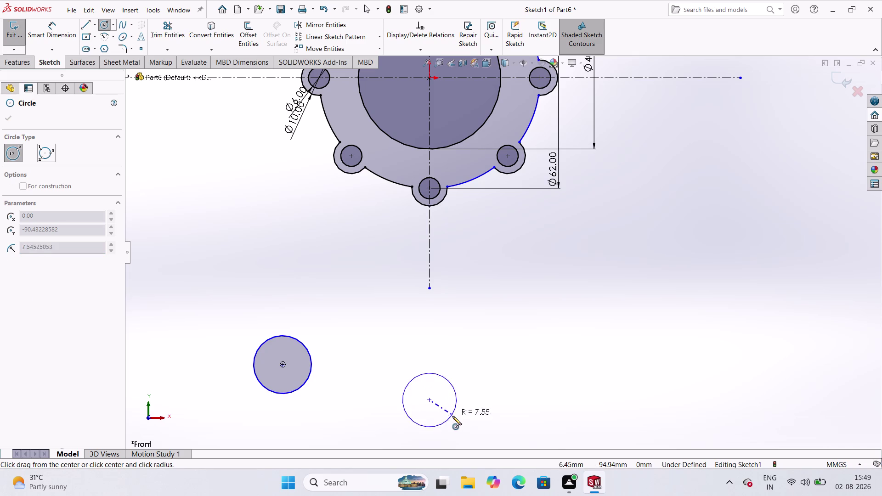
click(463, 424)
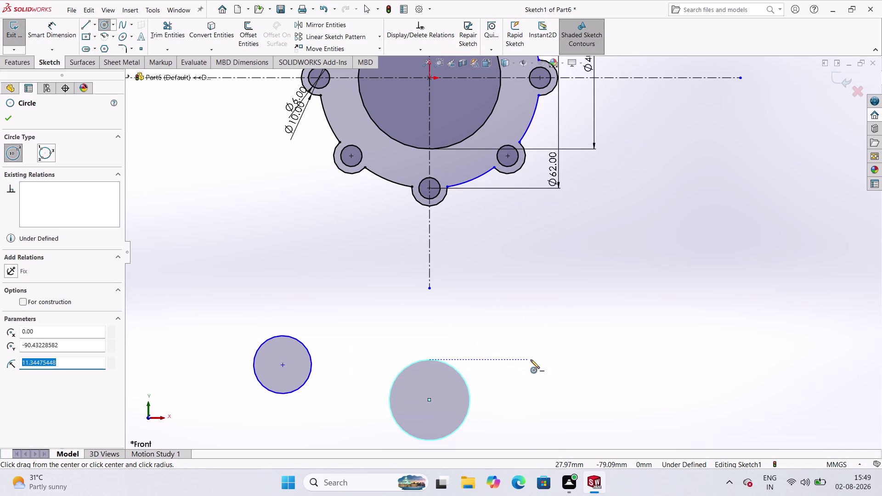
click(565, 373)
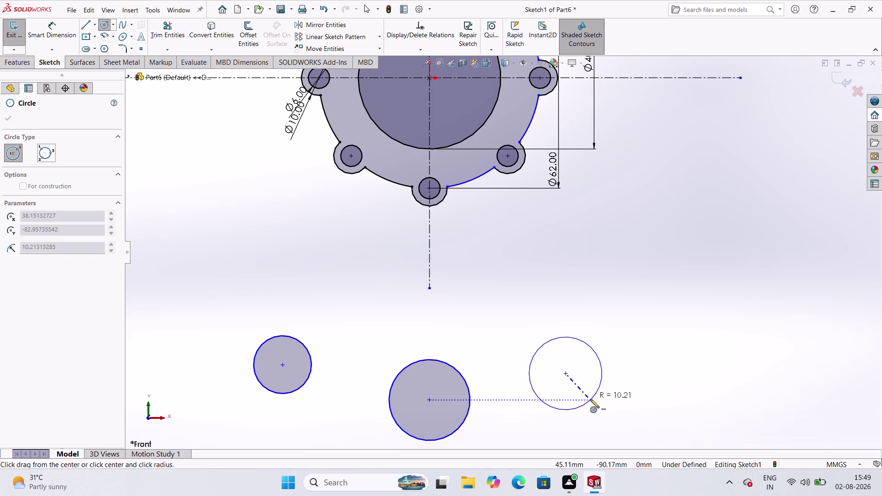
click(595, 373)
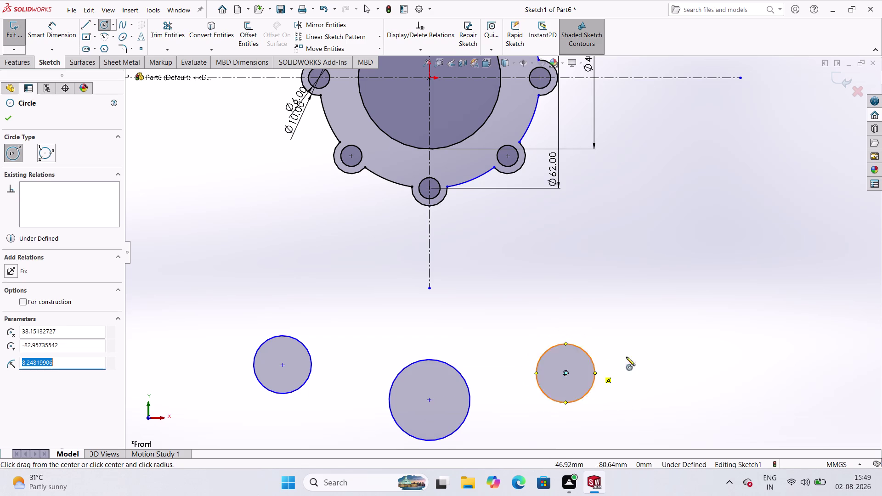
Zoom around the new circles, end circle drawing, and select a lower circle.
scroll(up, 3)
scroll(down, 3)
scroll(up, 3)
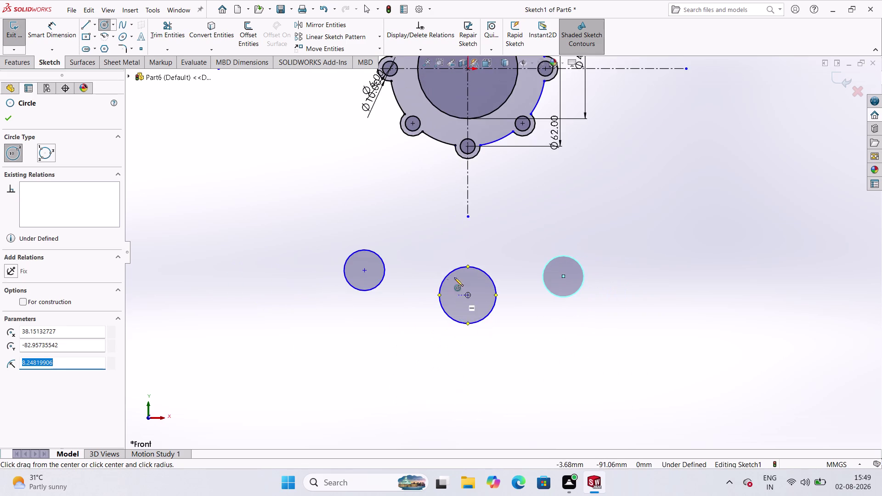
scroll(up, 3)
scroll(down, 3)
scroll(up, 3)
scroll(down, 3)
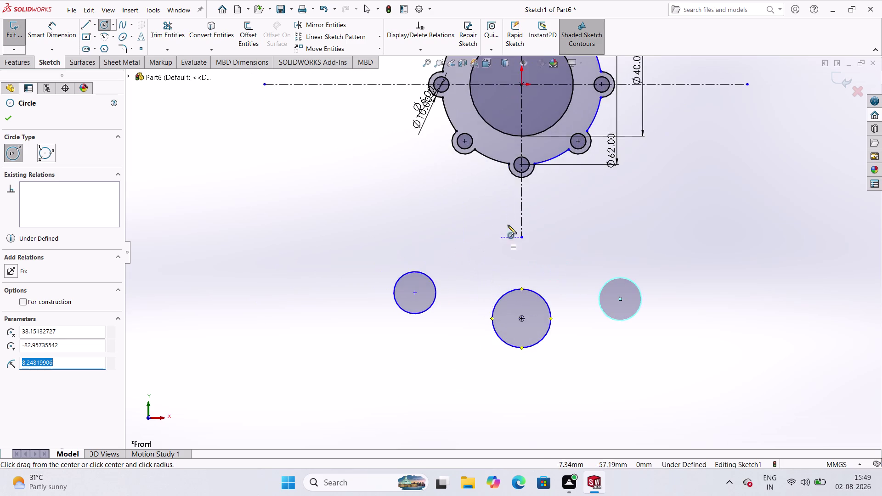
scroll(up, 3)
scroll(down, 3)
scroll(up, 3)
scroll(down, 3)
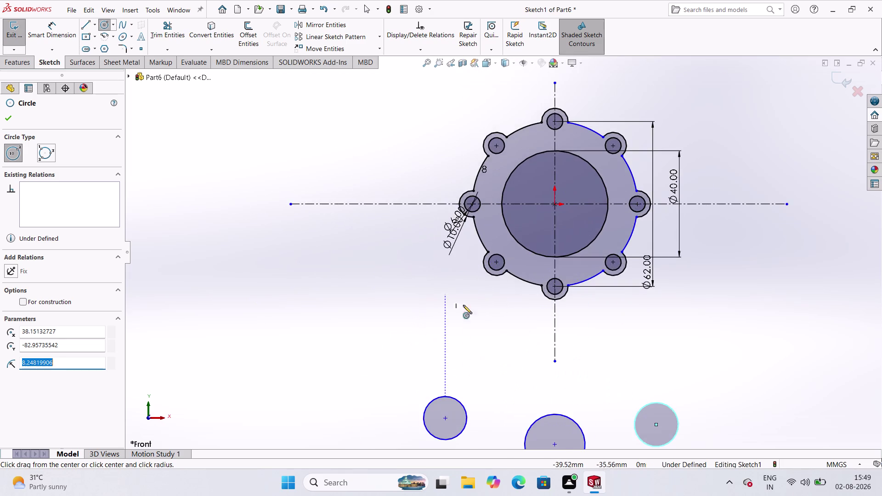
scroll(up, 3)
scroll(down, 3)
scroll(up, 3)
scroll(down, 3)
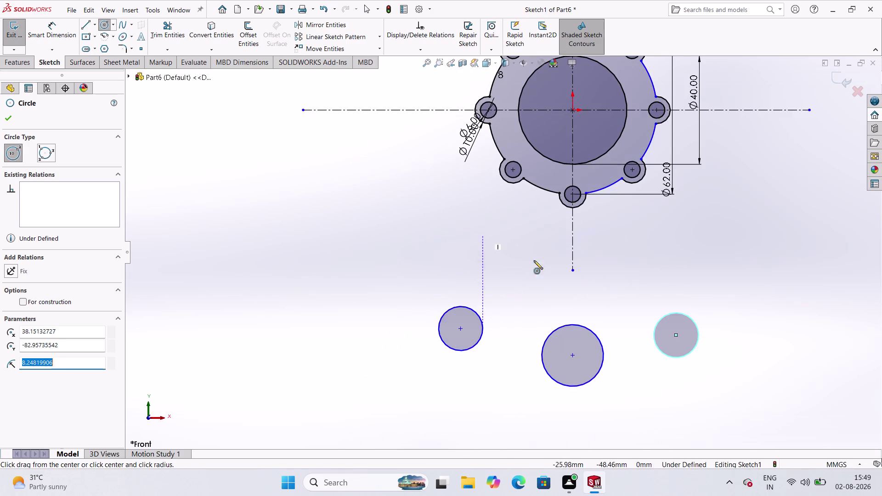
scroll(down, 3)
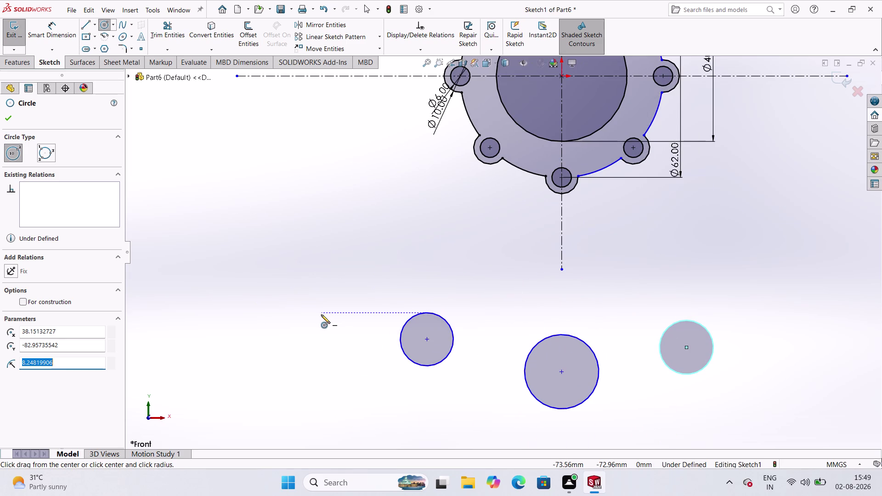
key(Escape)
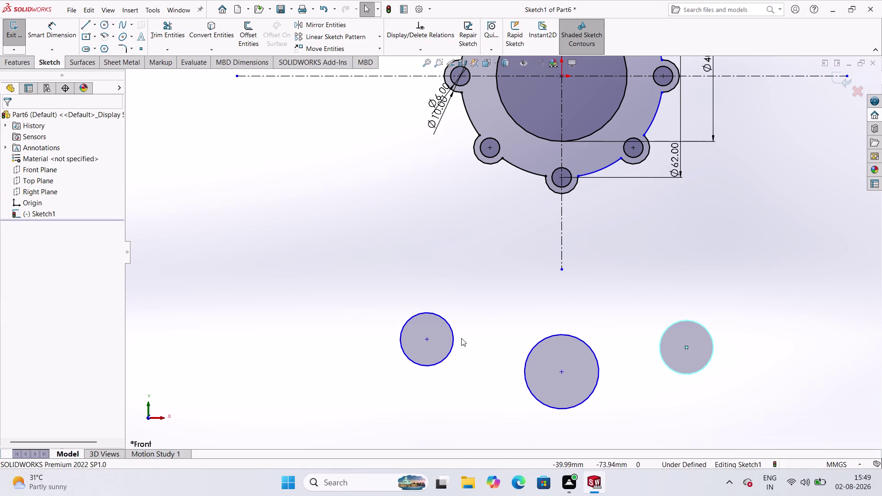
scroll(up, 3)
click(640, 377)
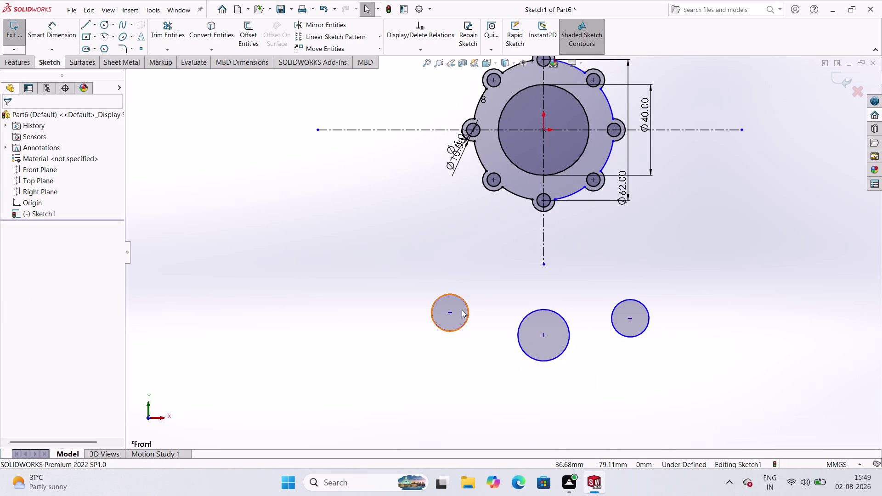
scroll(down, 3)
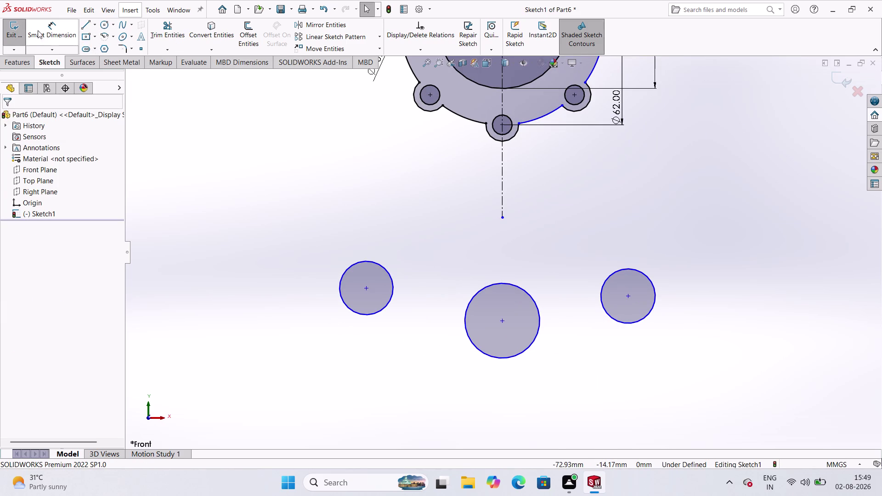
Smart-dimension the middle lower circle to a 30 mm diameter.
click(36, 25)
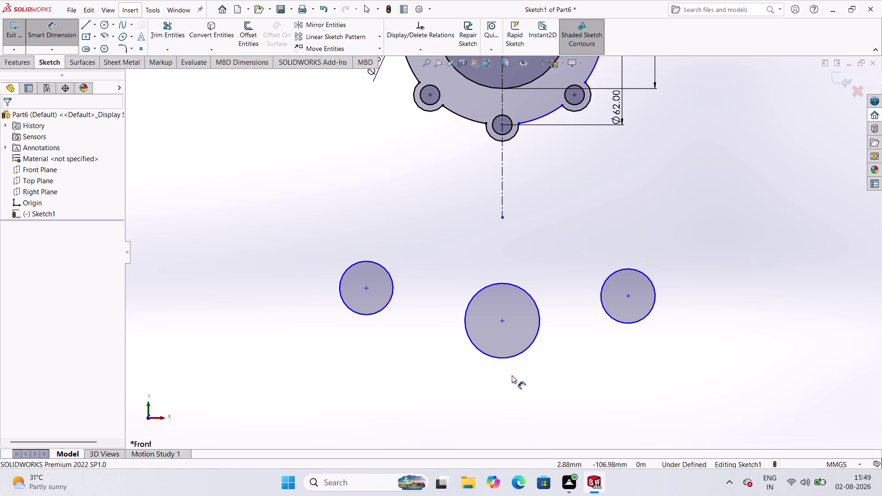
click(514, 359)
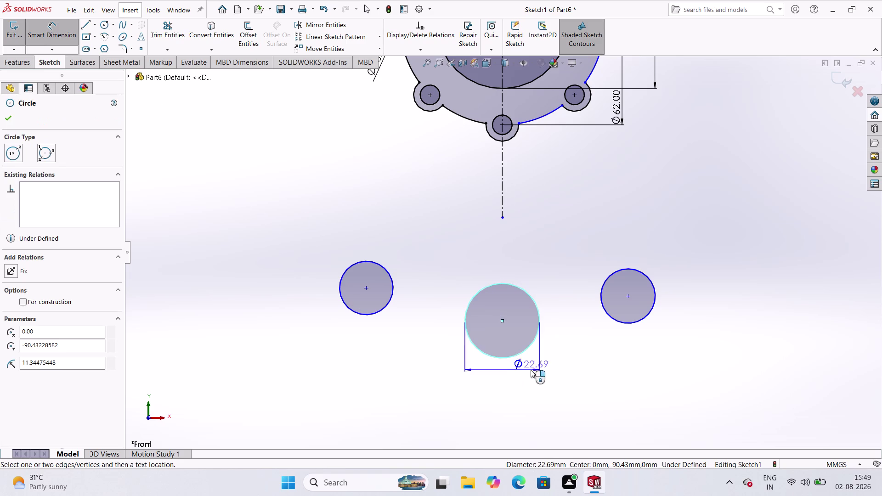
click(556, 403)
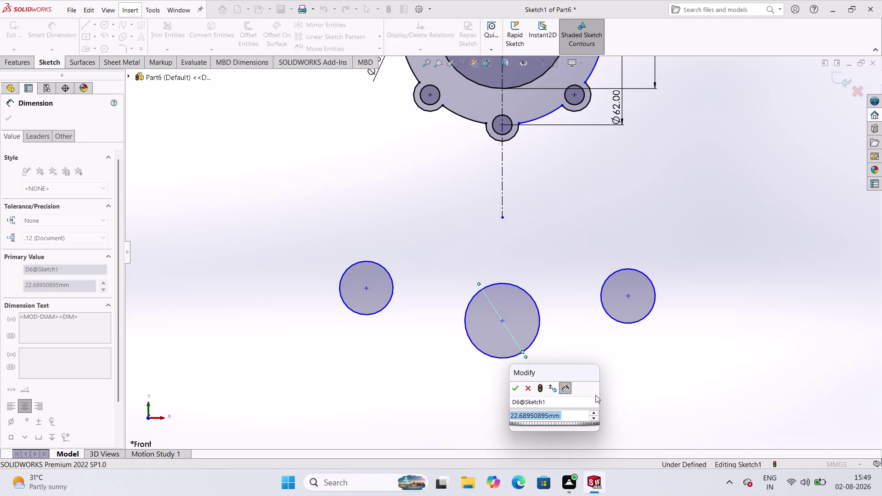
text(30)
key(Return)
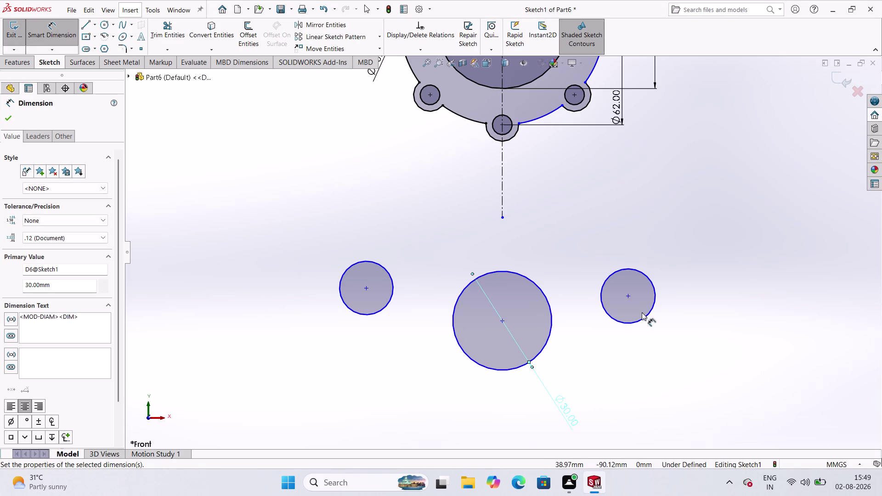
Dimension the right and left lower circles to Ø30 each.
click(652, 309)
click(681, 327)
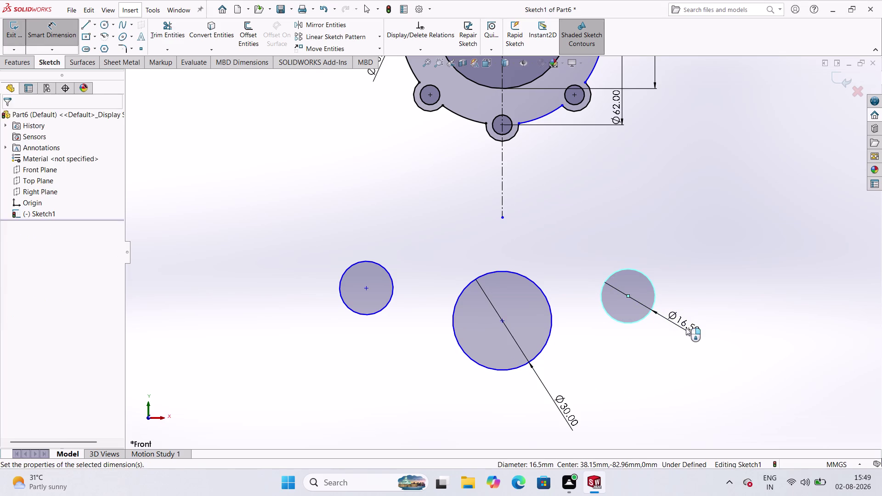
text(30)
key(Return)
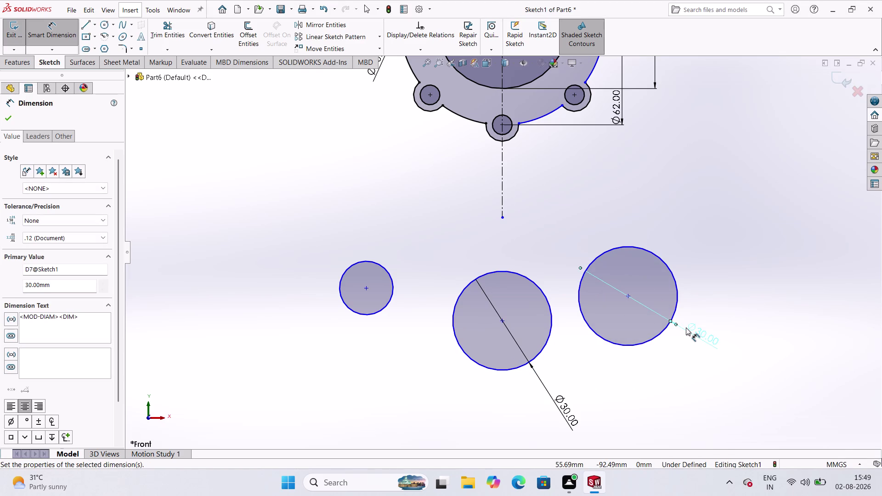
click(362, 315)
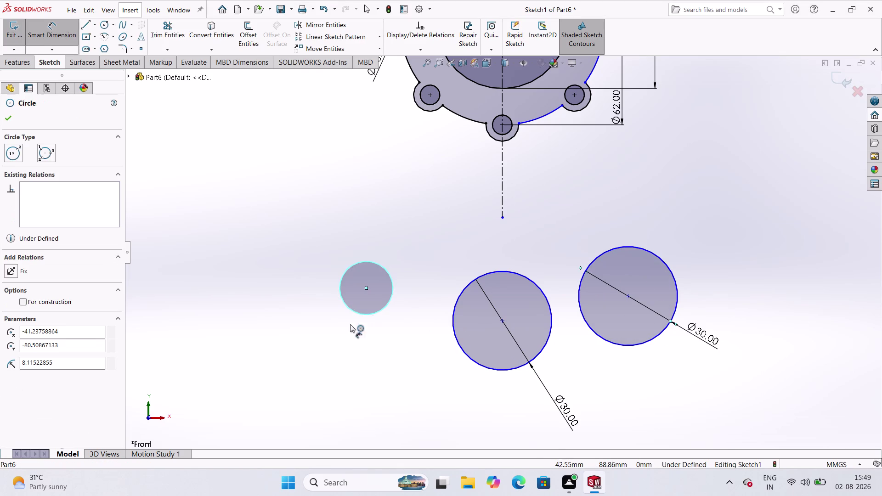
click(309, 361)
text(30)
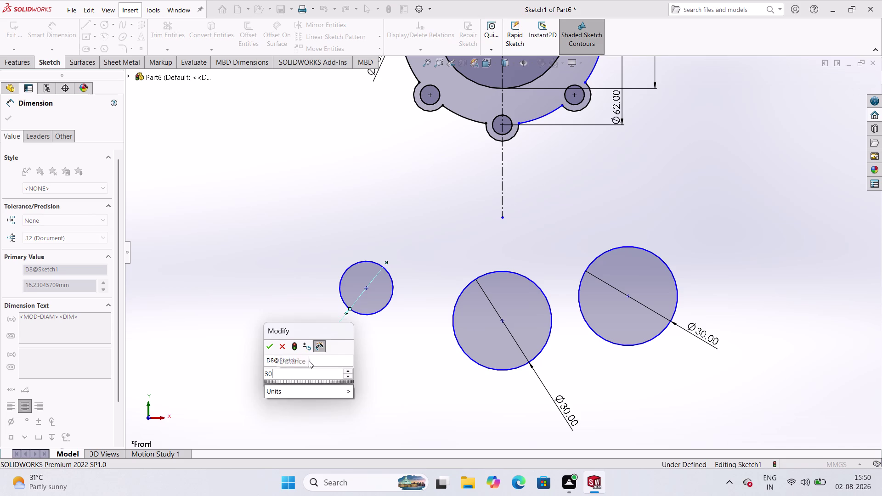
key(Return)
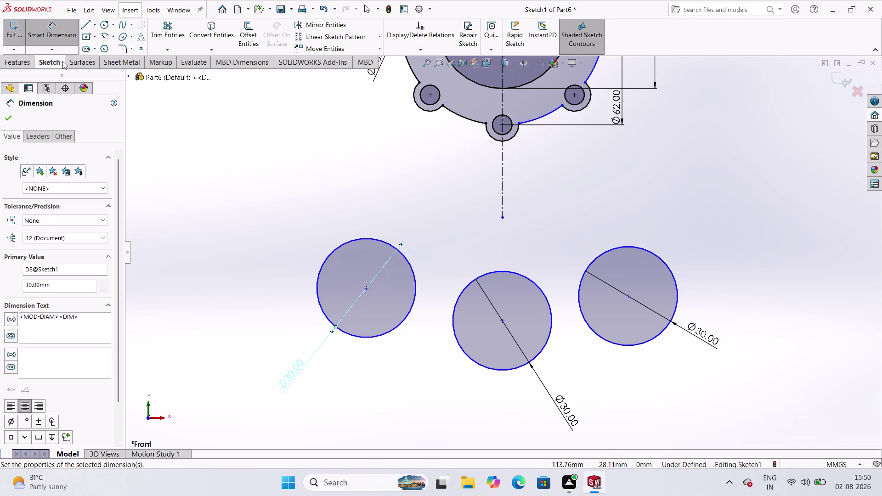
click(110, 28)
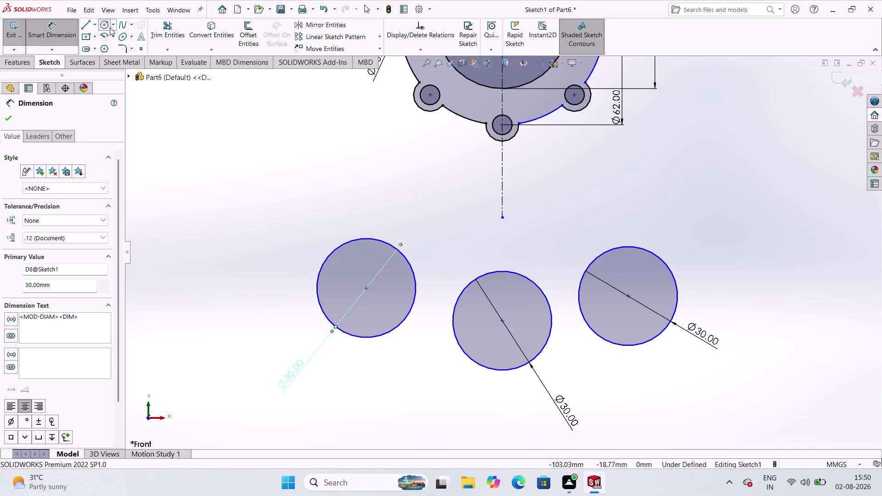
click(369, 289)
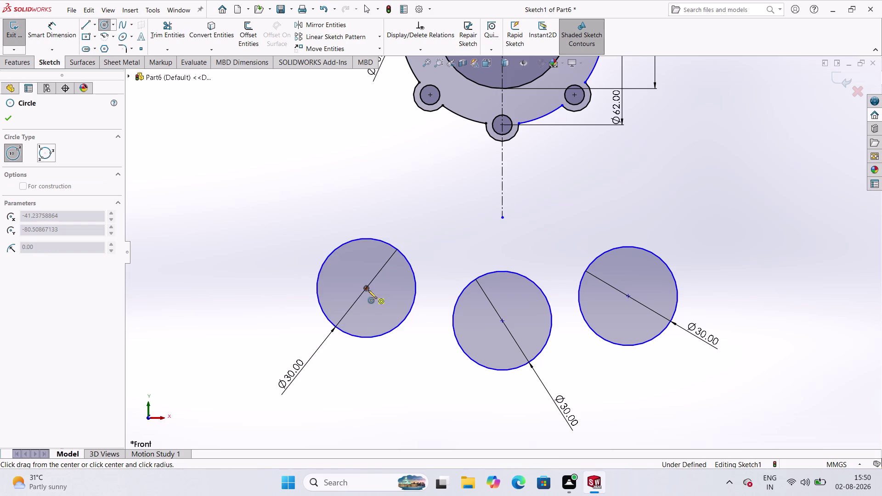
Draw smaller concentric circles at the centres of the left, middle and right Ø30 circles.
click(386, 315)
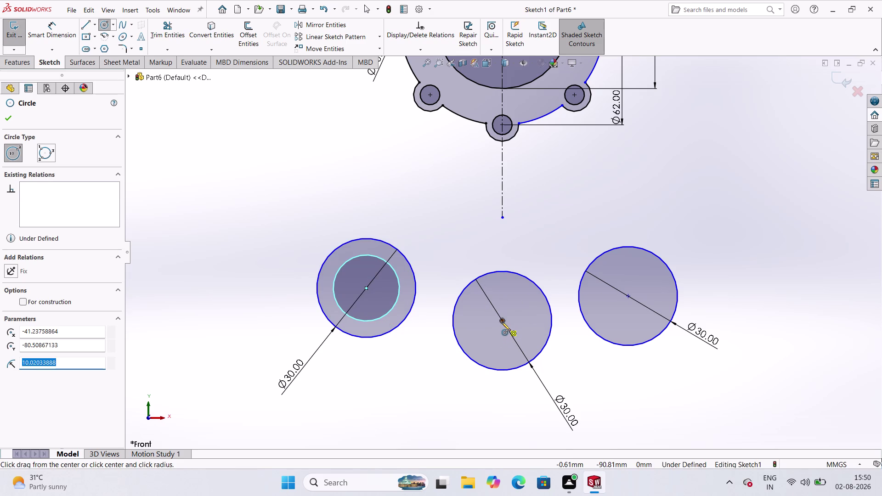
click(502, 322)
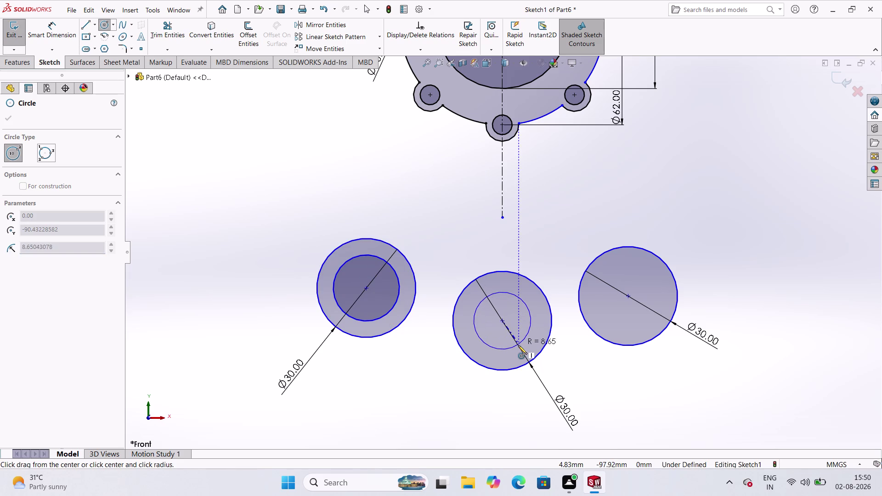
click(518, 347)
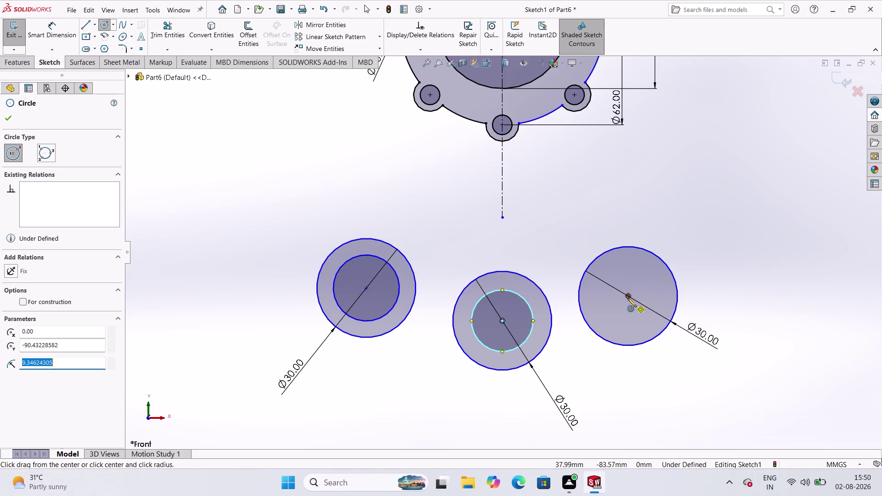
click(627, 298)
click(643, 326)
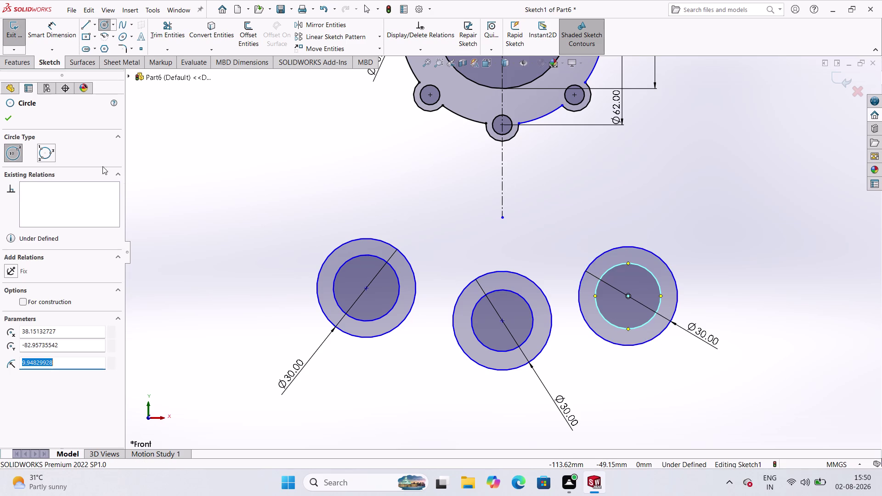
click(61, 35)
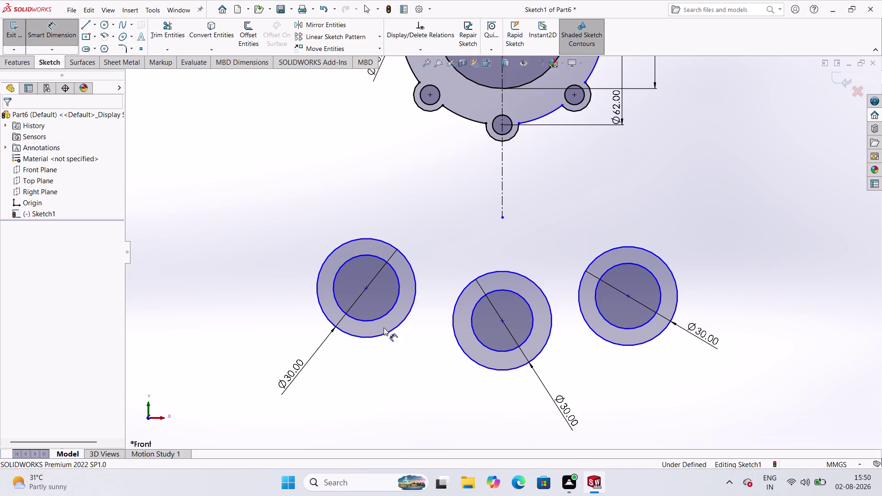
click(379, 320)
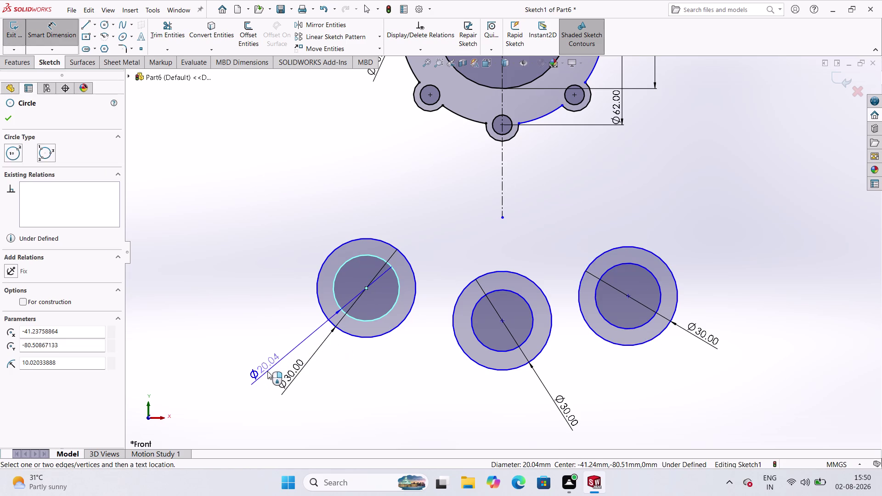
Dimension the left inner circle to Ø20, correcting a mistyped value.
click(267, 371)
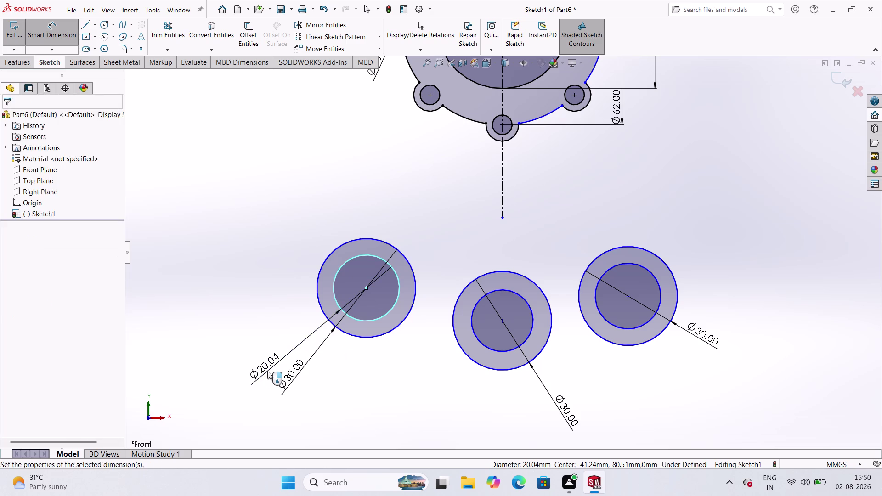
key(3)
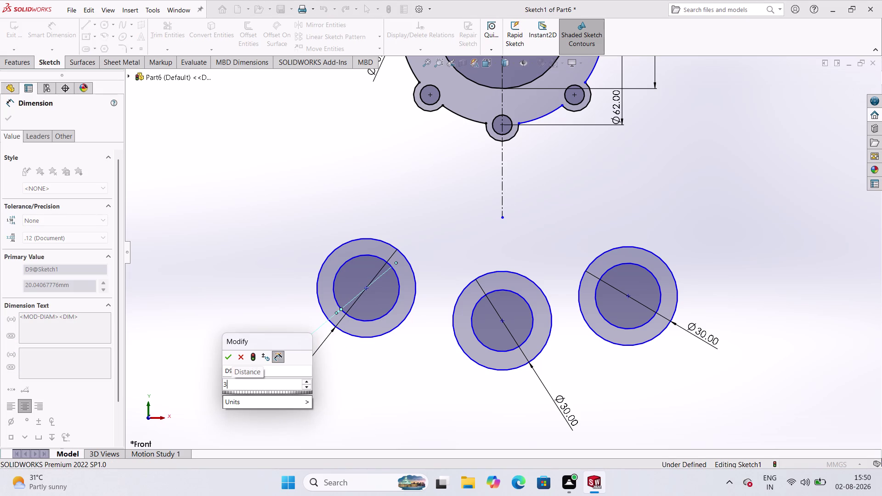
key(BackSpace)
text(20)
key(Return)
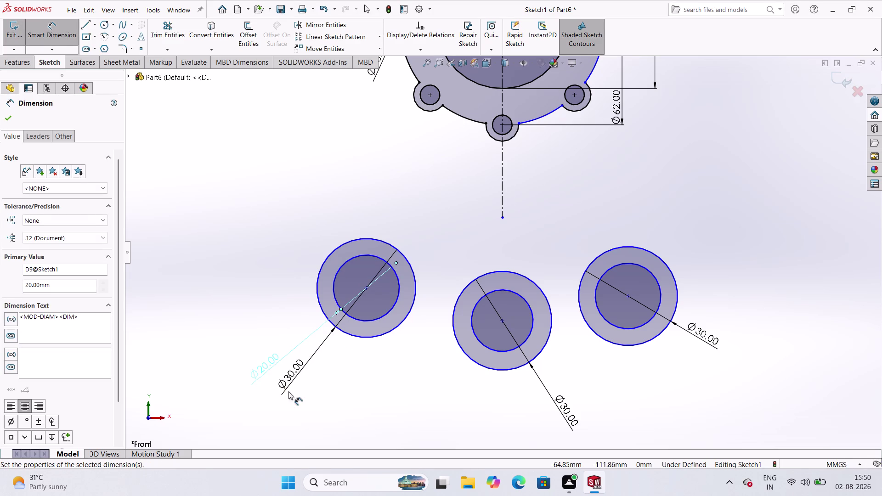
Dimension the middle and right inner circles to Ø20 each.
click(482, 344)
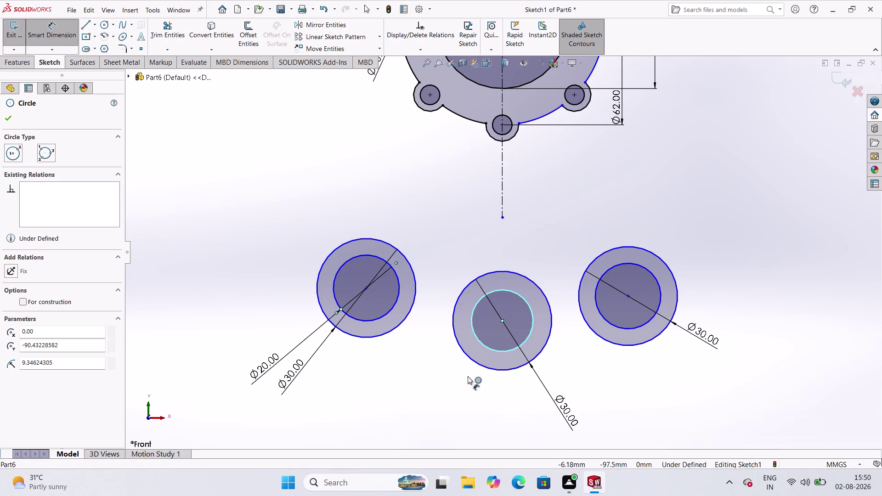
click(466, 402)
text(2)
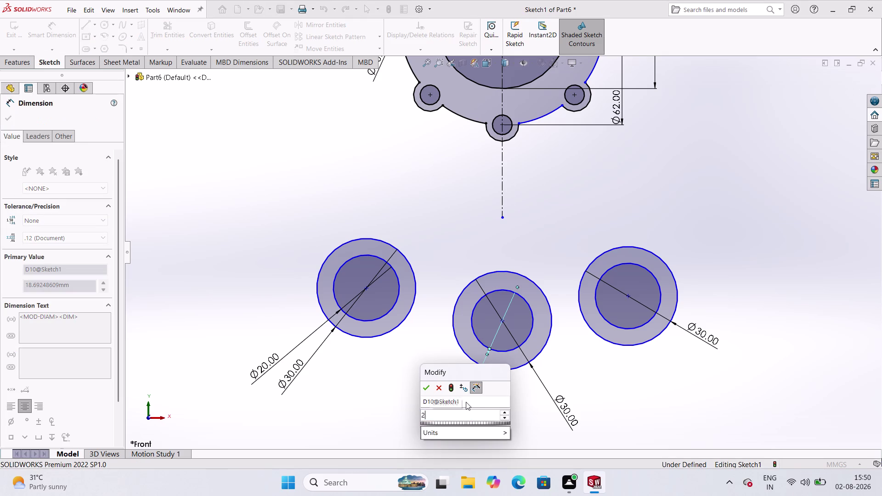
text(0)
key(Return)
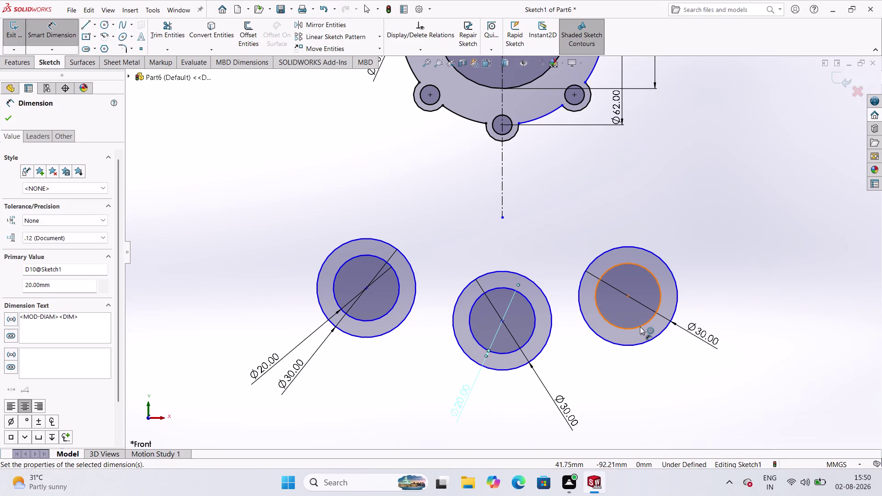
click(643, 324)
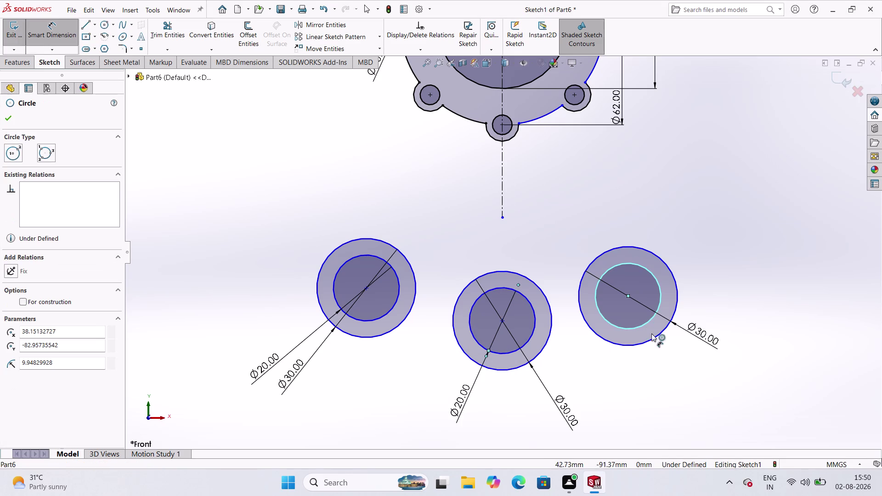
click(683, 364)
text(20)
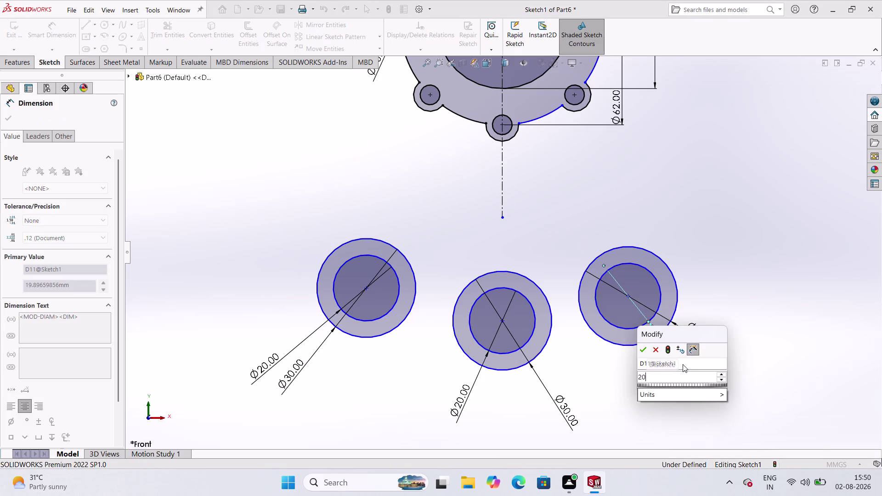
key(Return)
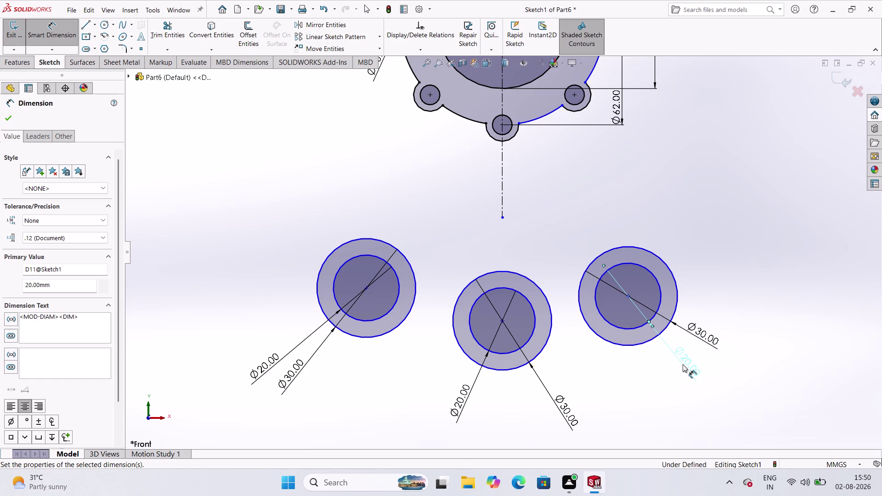